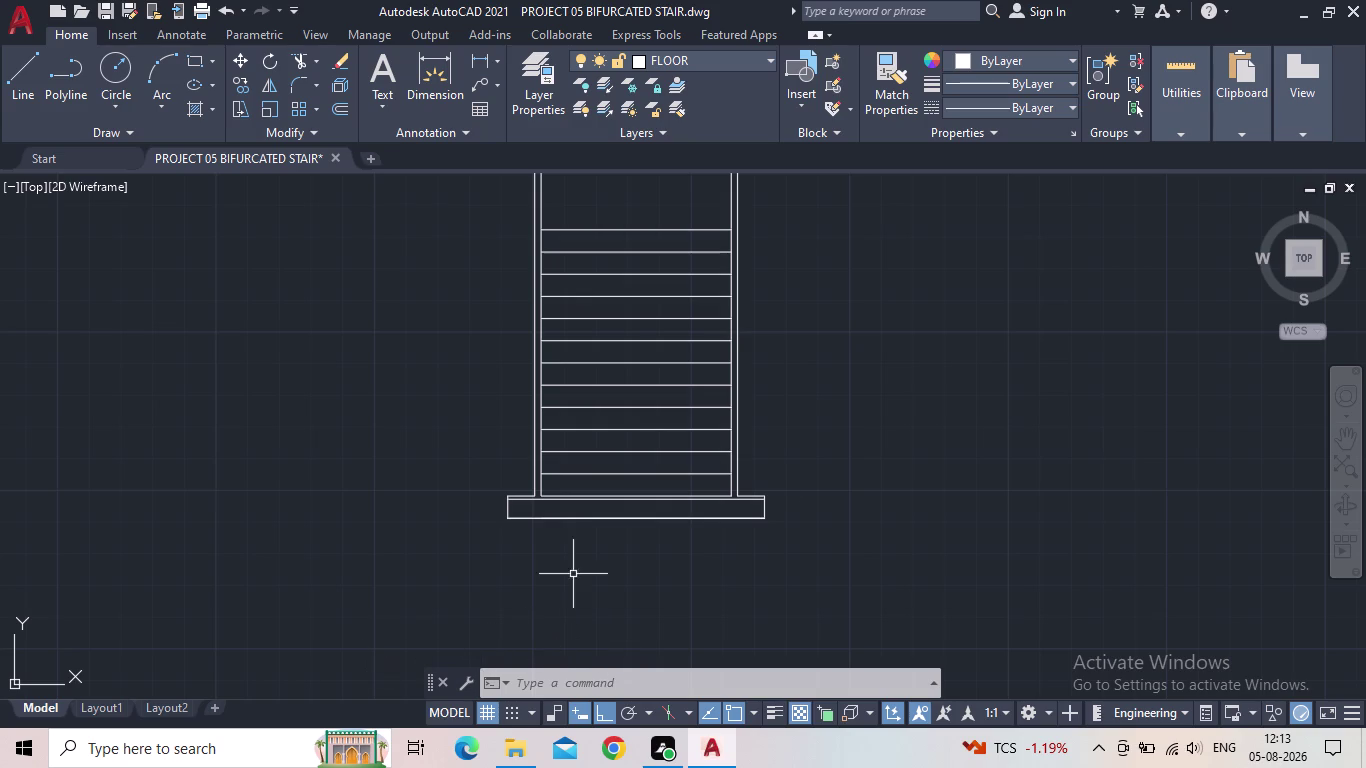
Offset the lowest tread line 1" downward to create its nosing line, then select it.
scroll(up, 3)
middle_drag(627, 485, 576, 496)
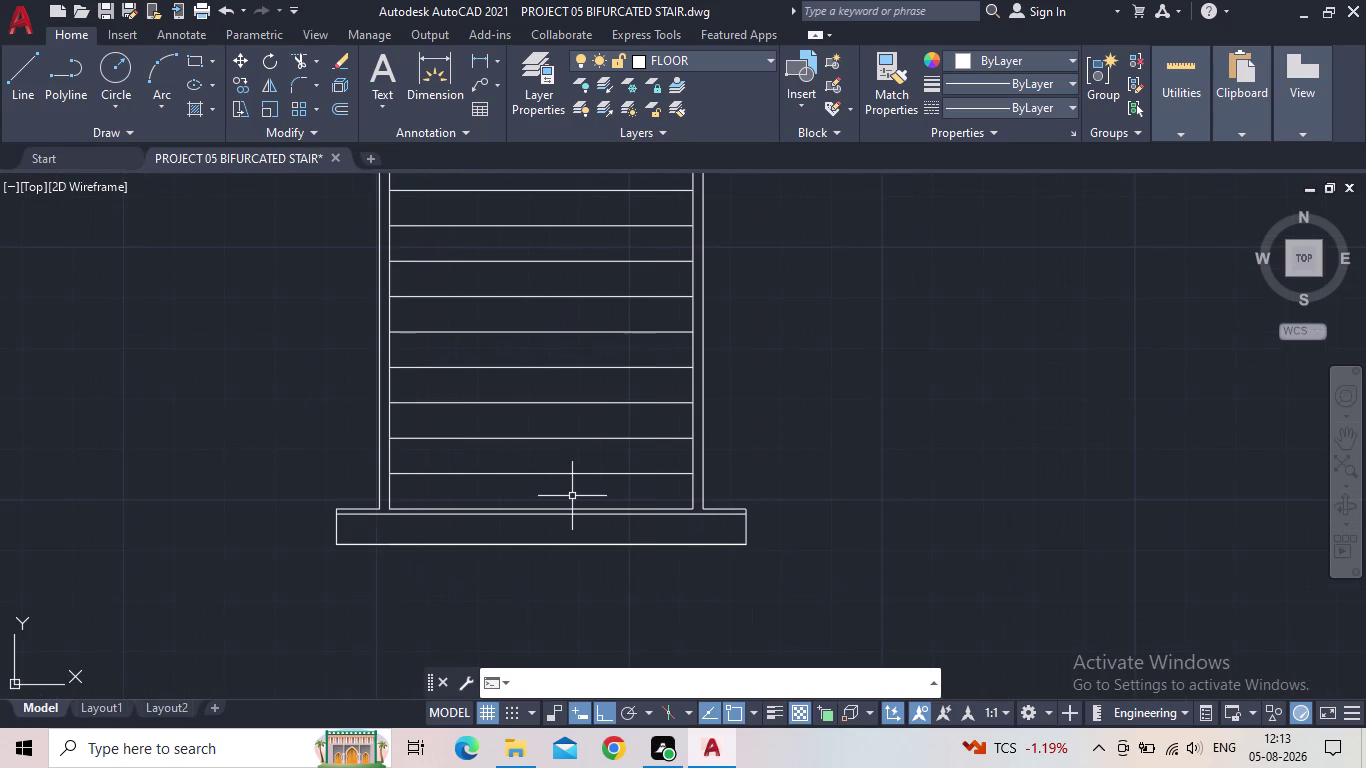
key(o)
key(Return)
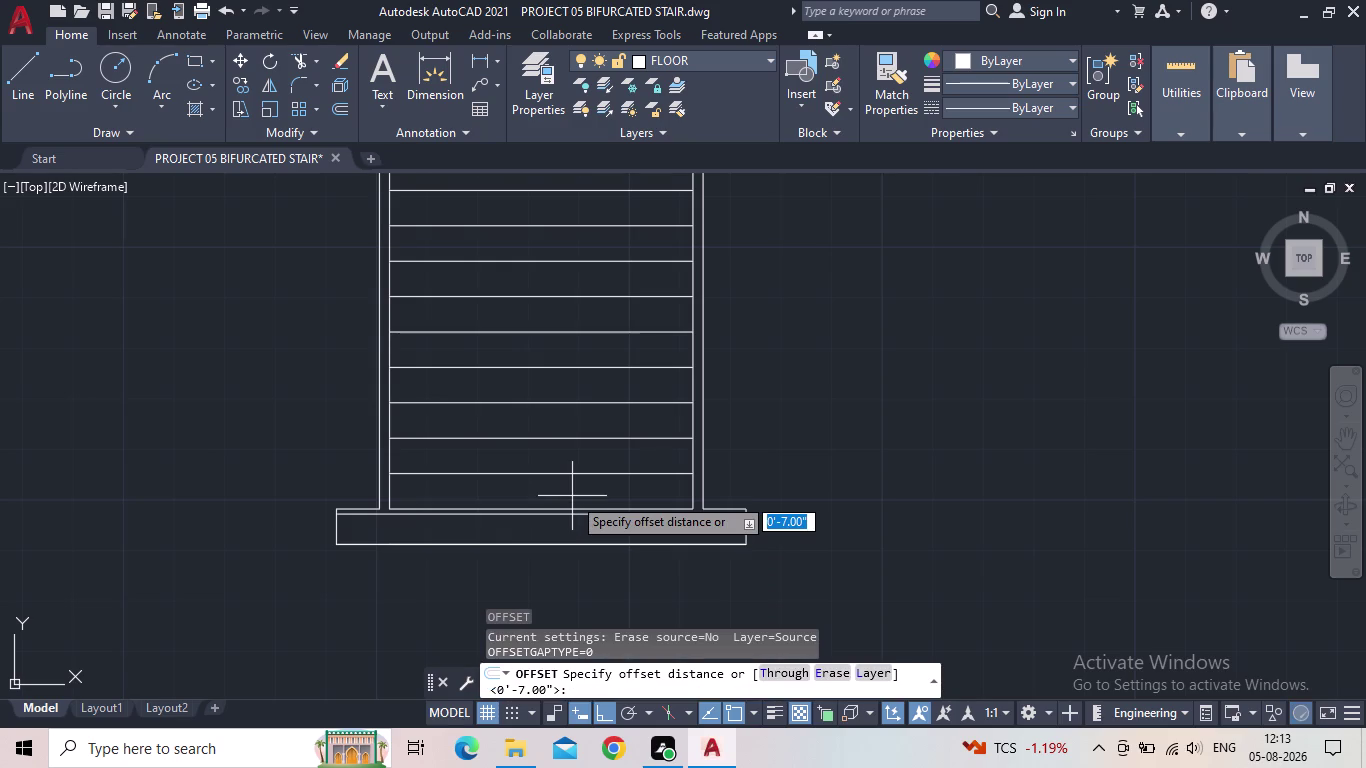
text(1")
key(Return)
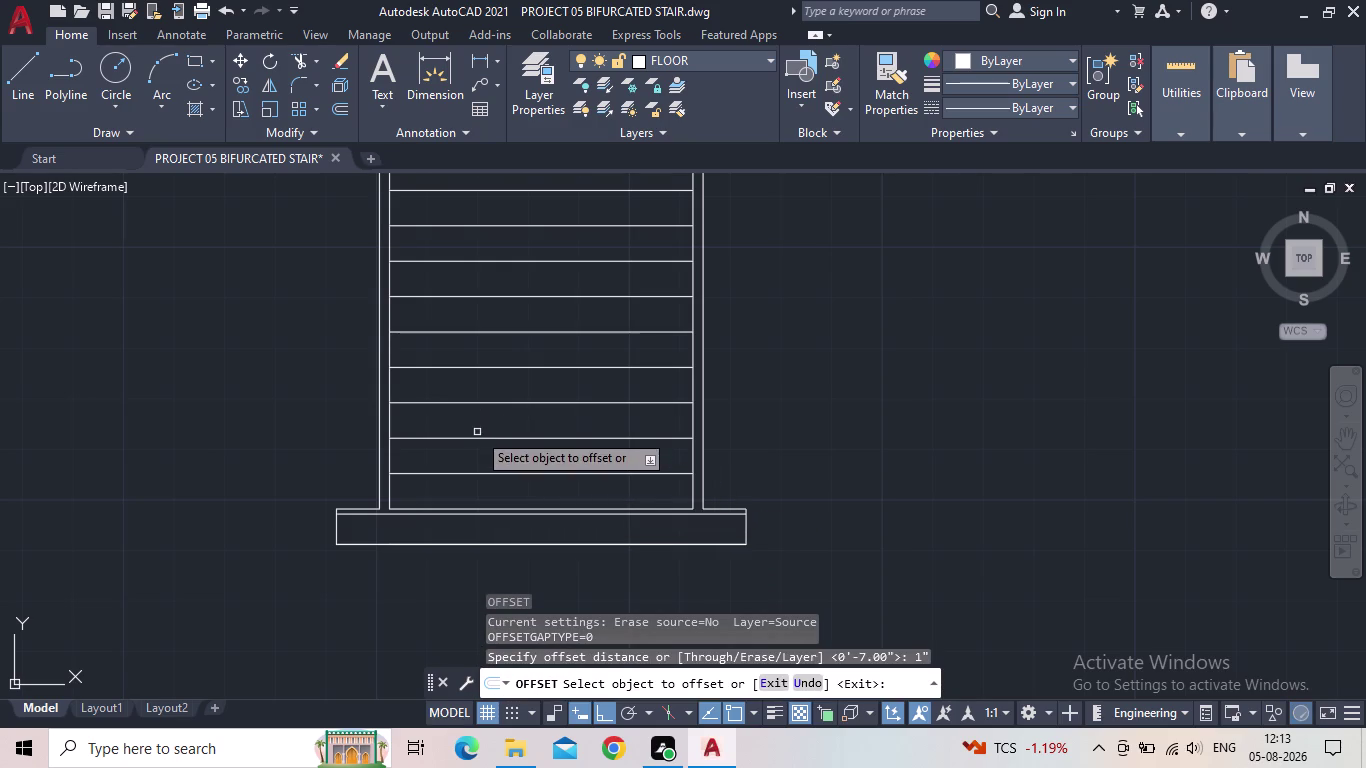
click(471, 473)
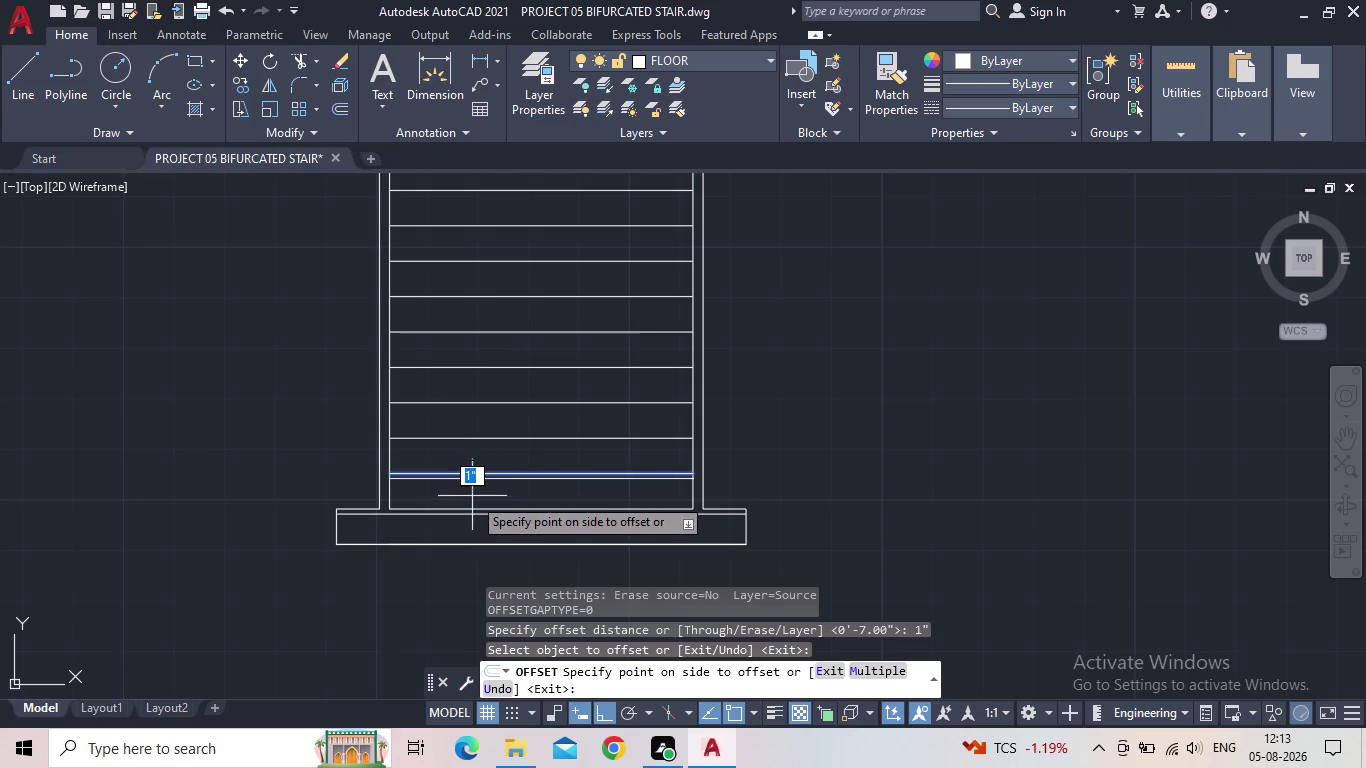
click(472, 496)
scroll(up, 3)
key(Escape)
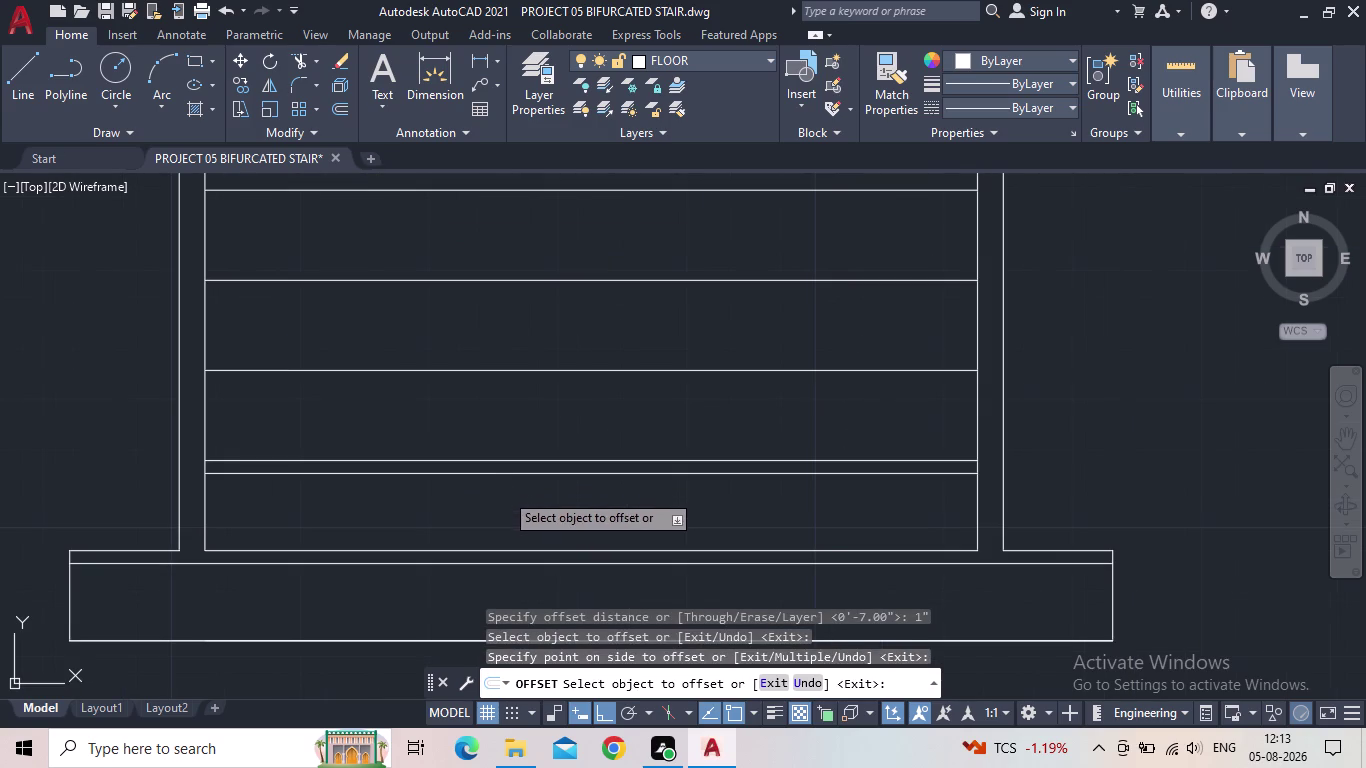
click(516, 474)
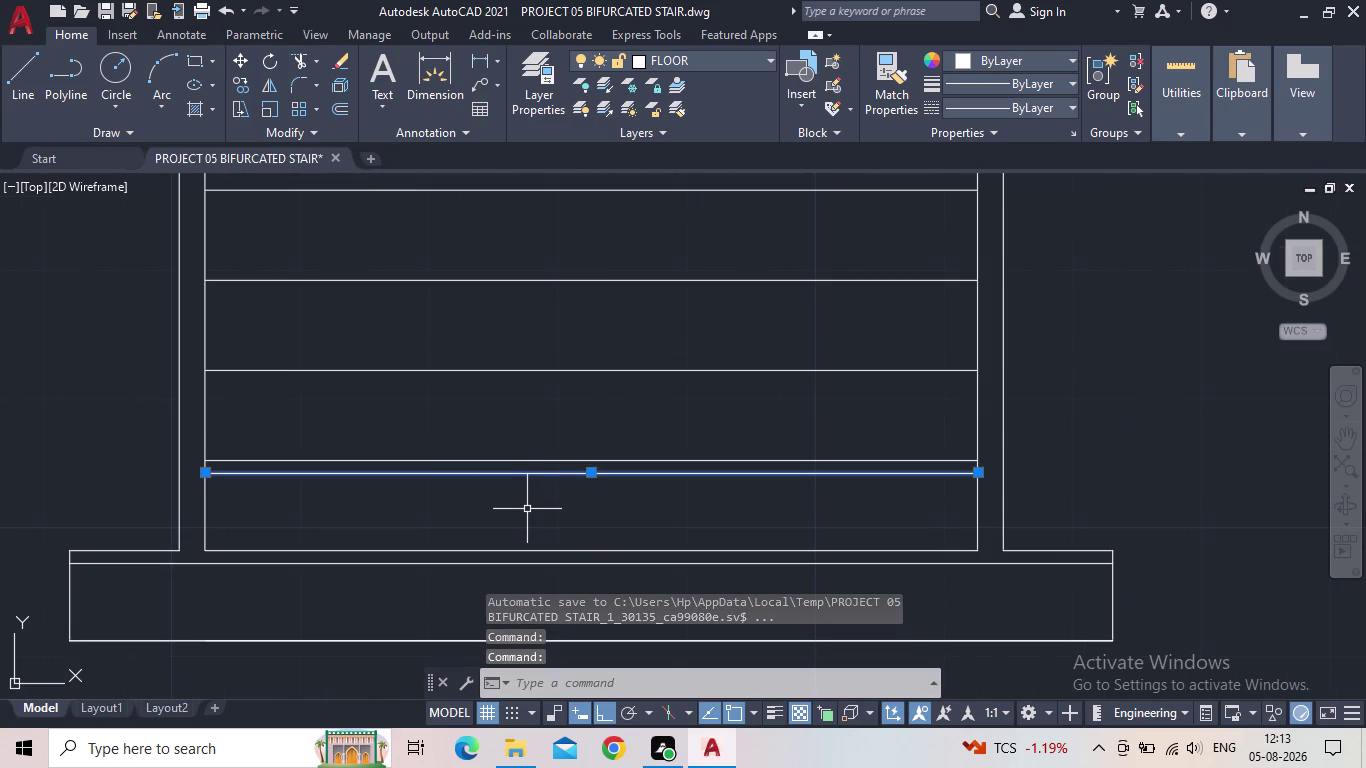
Try the ACAD_ISO02W100 dashed linetype on the nosing line, then cancel the scale edit.
text(pr)
key(Return)
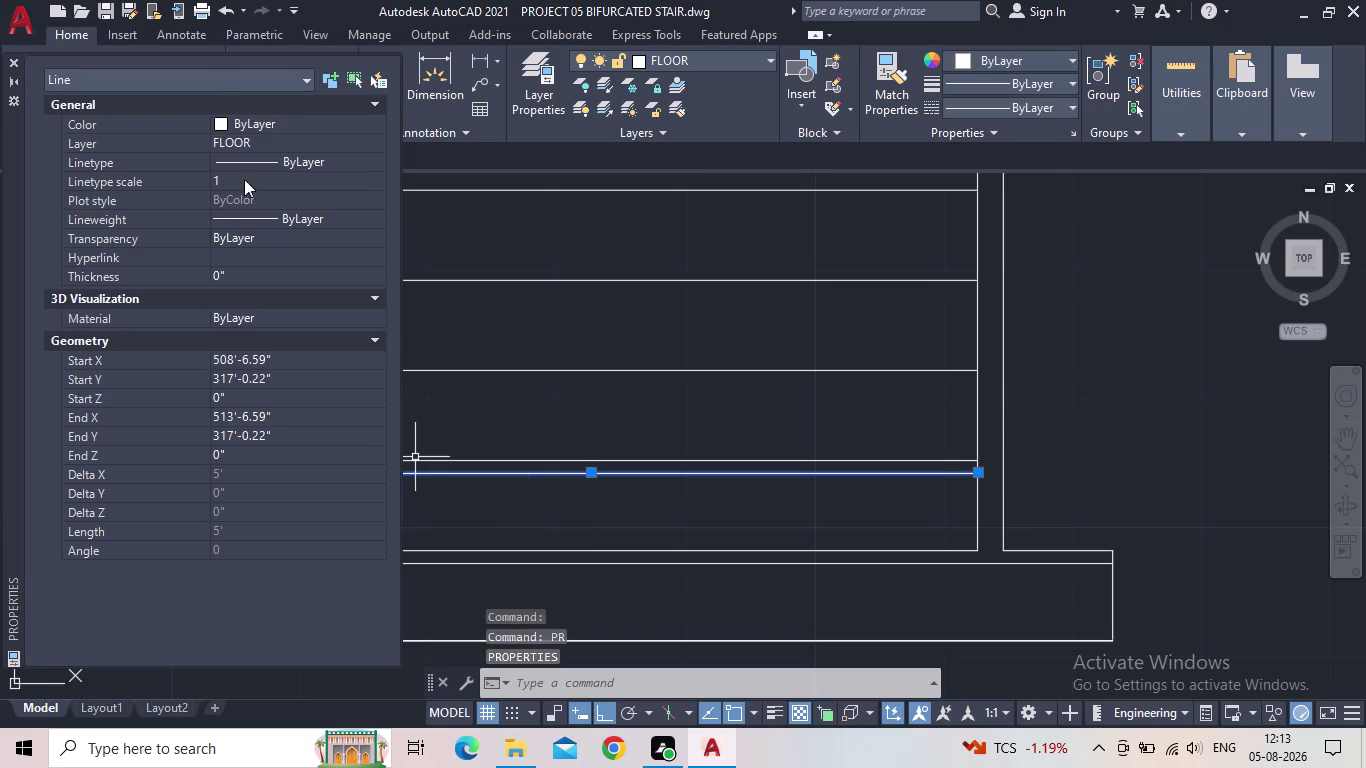
click(300, 159)
click(307, 157)
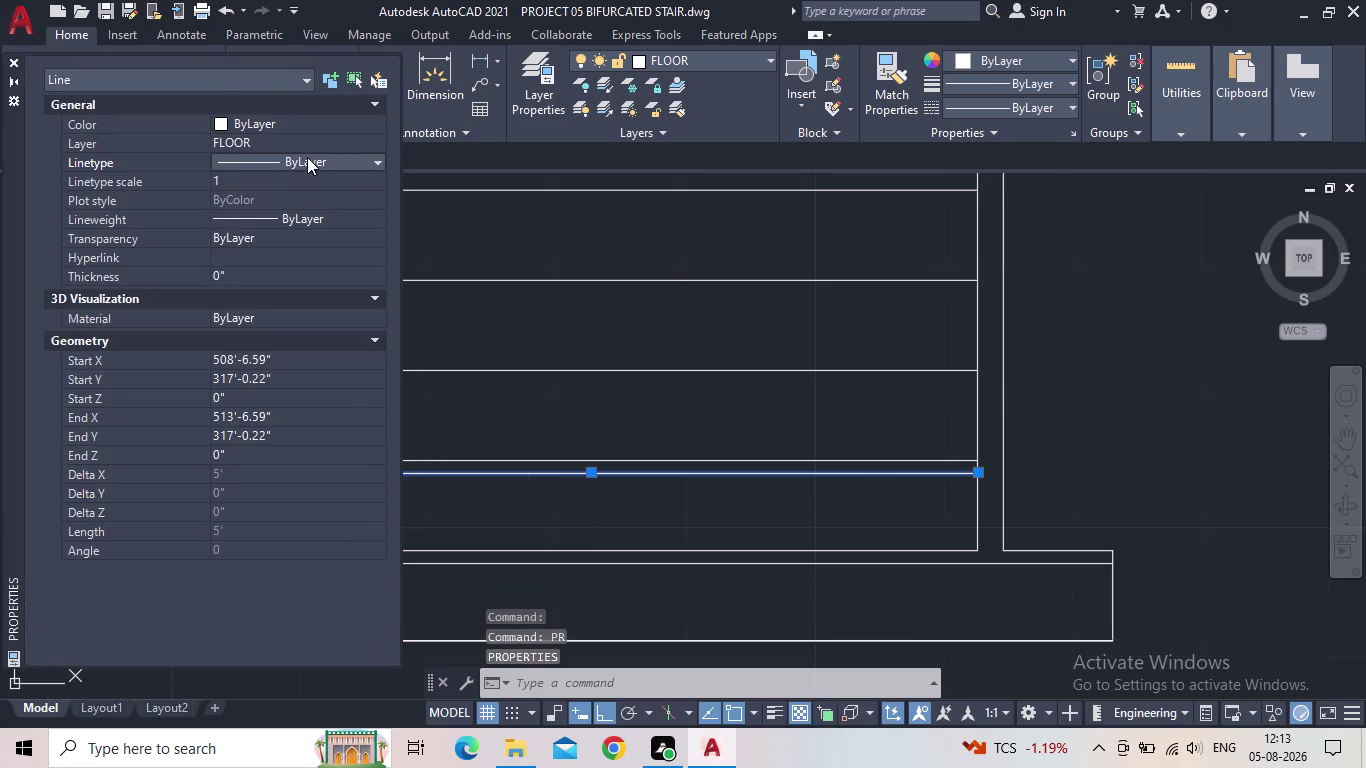
click(308, 219)
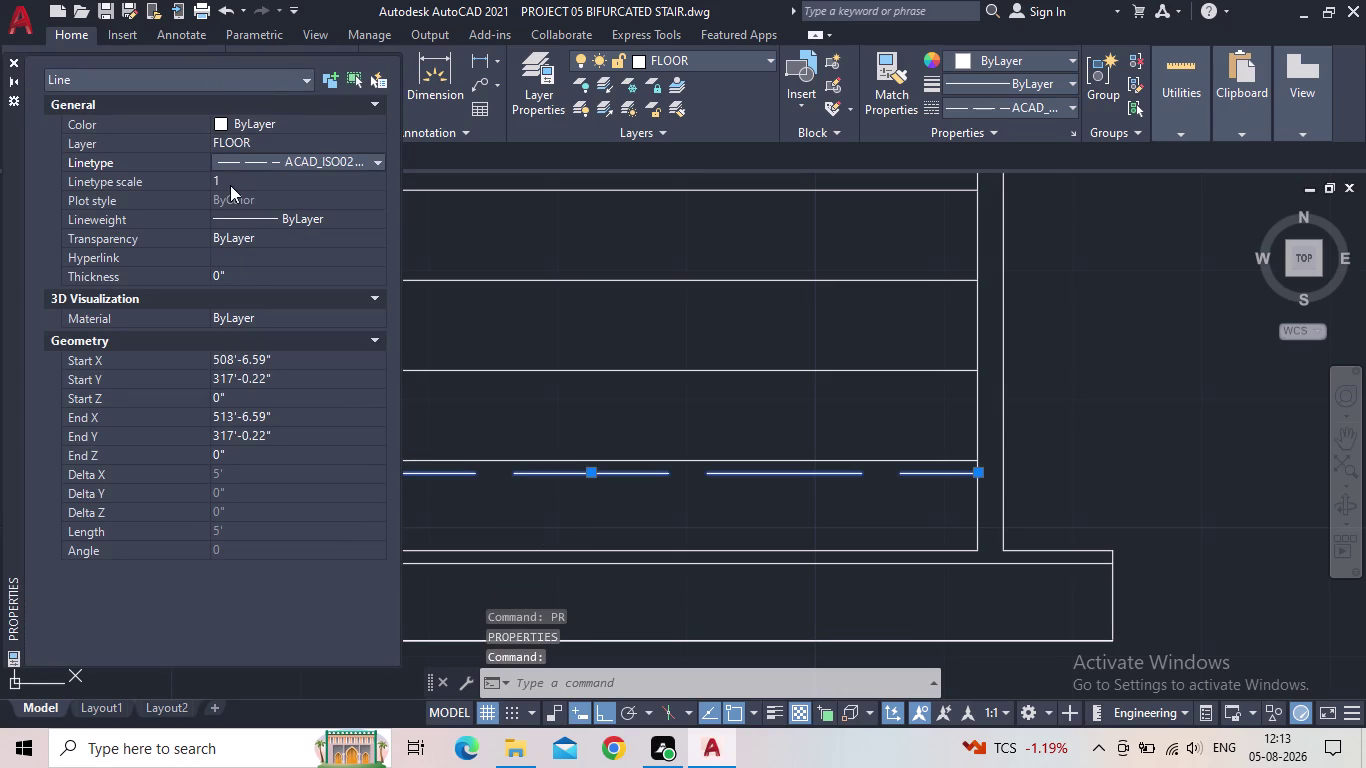
click(230, 185)
text(0.)
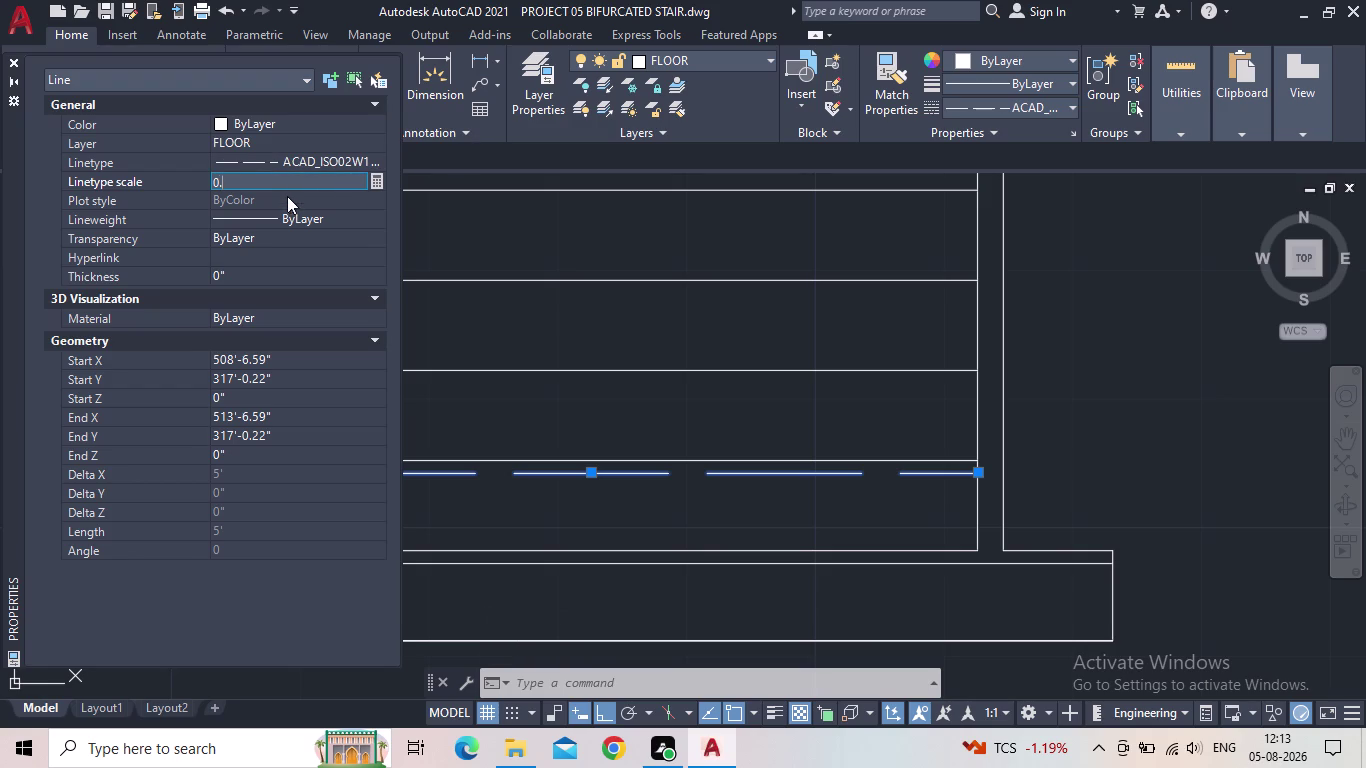
key(BackSpace)
key(BackSpace)
key(Escape)
key(Escape)
key(Escape)
click(11, 63)
key(Escape)
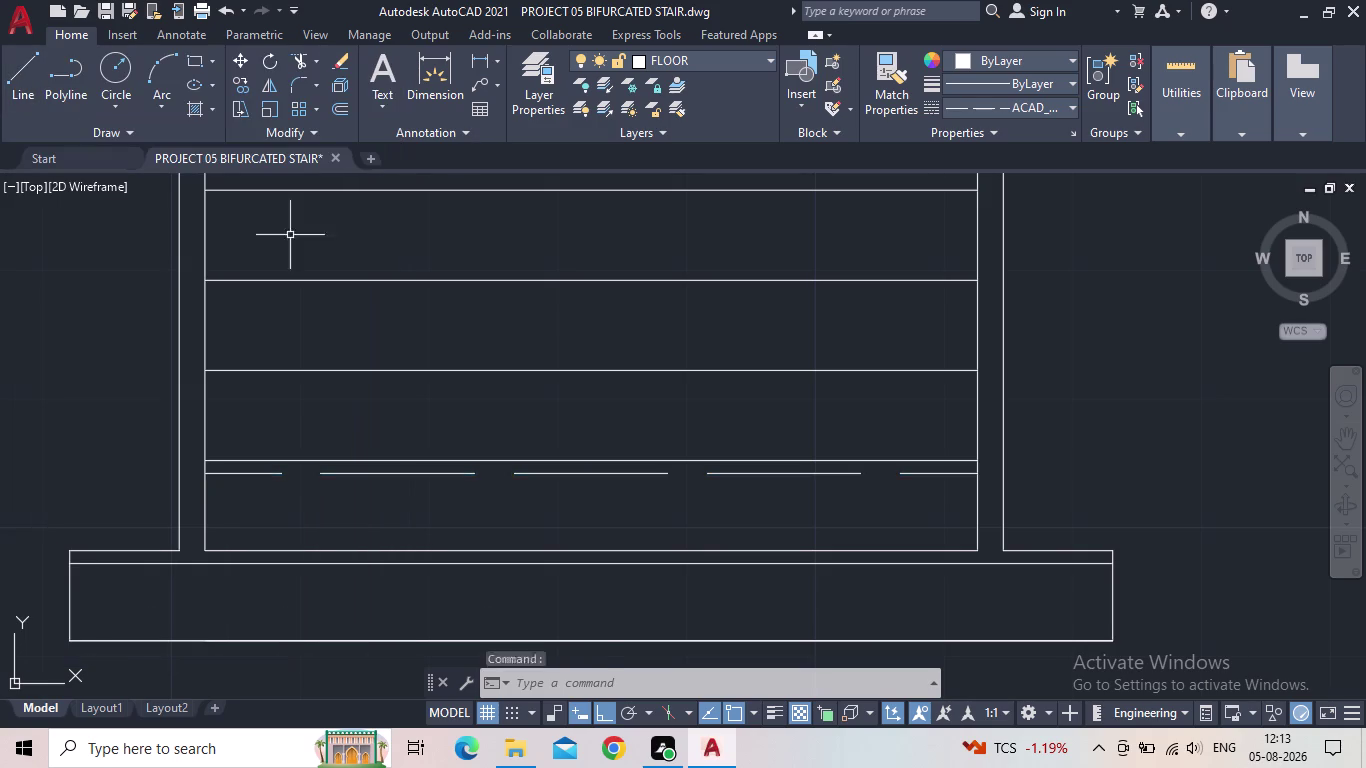
scroll(down, 3)
Change the nosing line's linetype to ByBlock so it draws solid, then verify it.
click(575, 444)
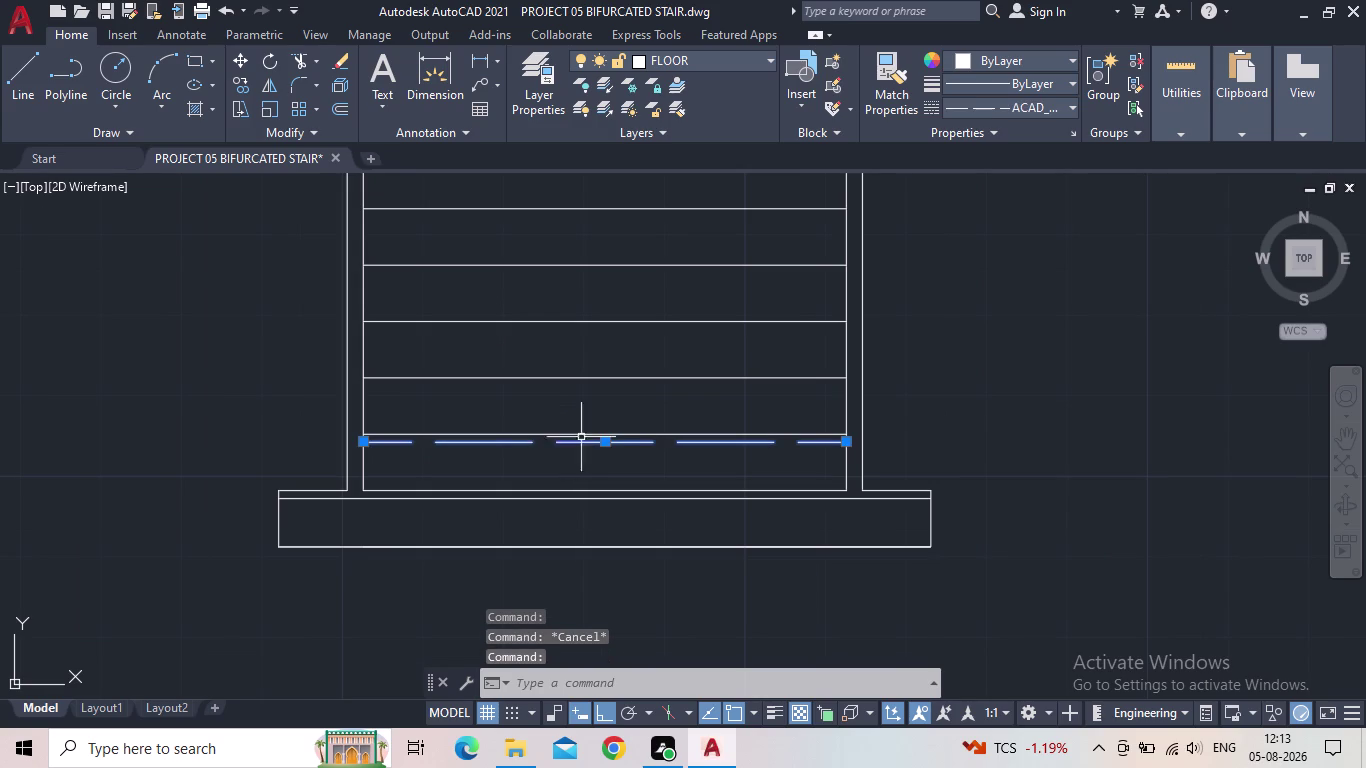
key(p)
key(r)
key(Return)
click(272, 164)
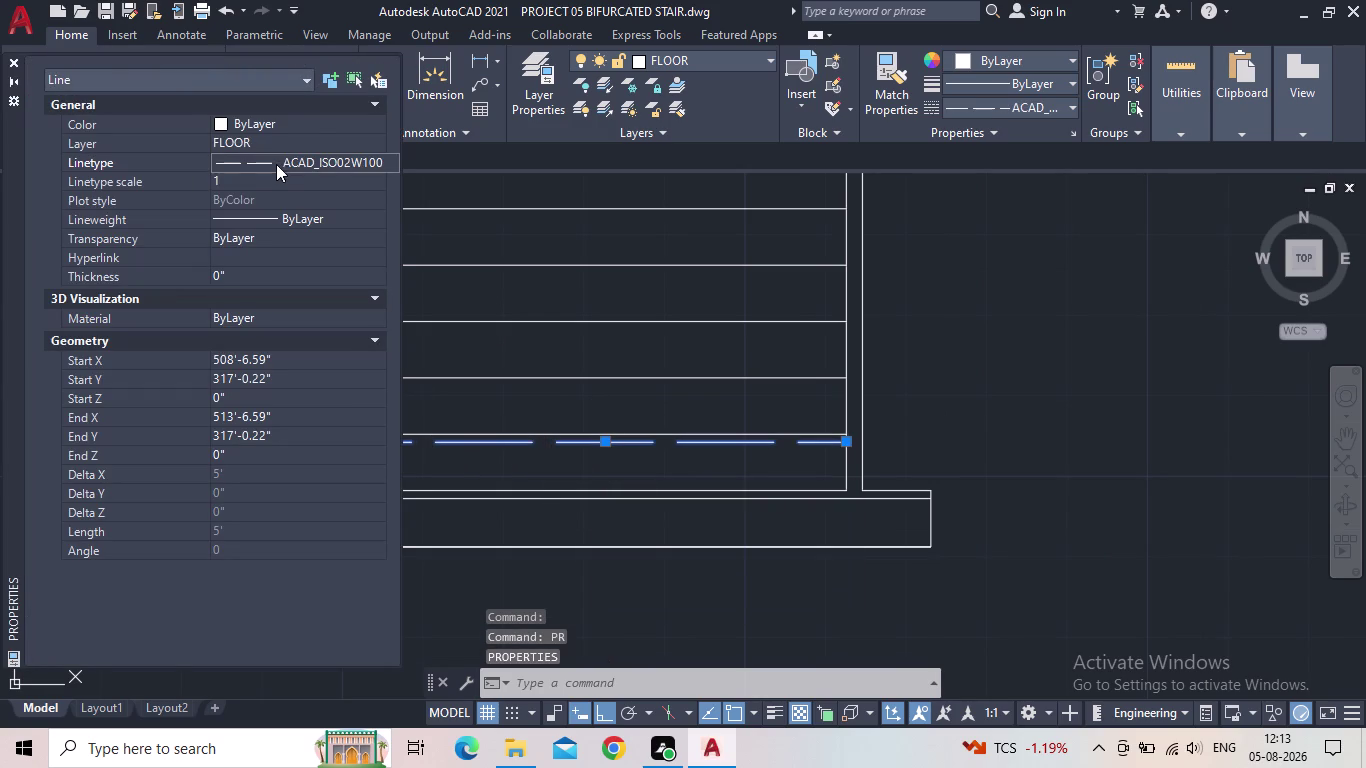
click(278, 163)
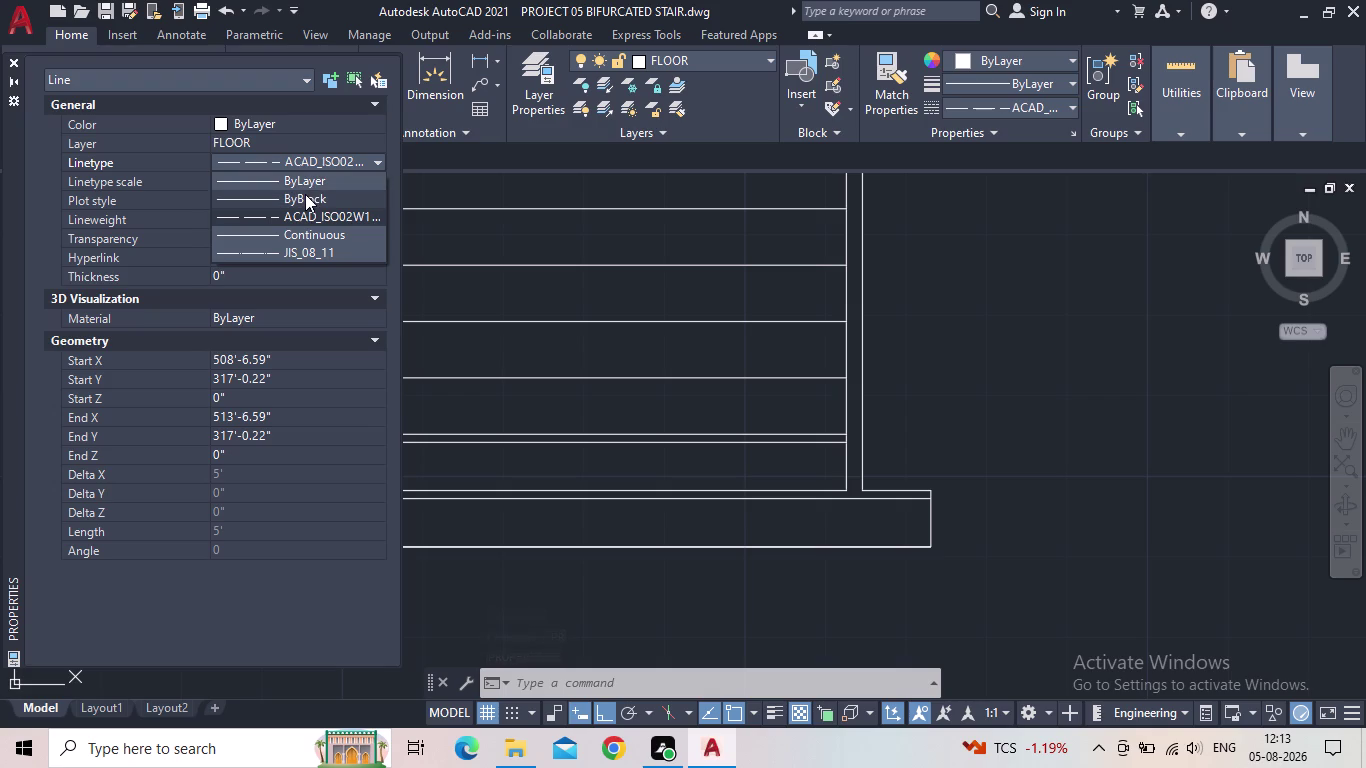
click(305, 194)
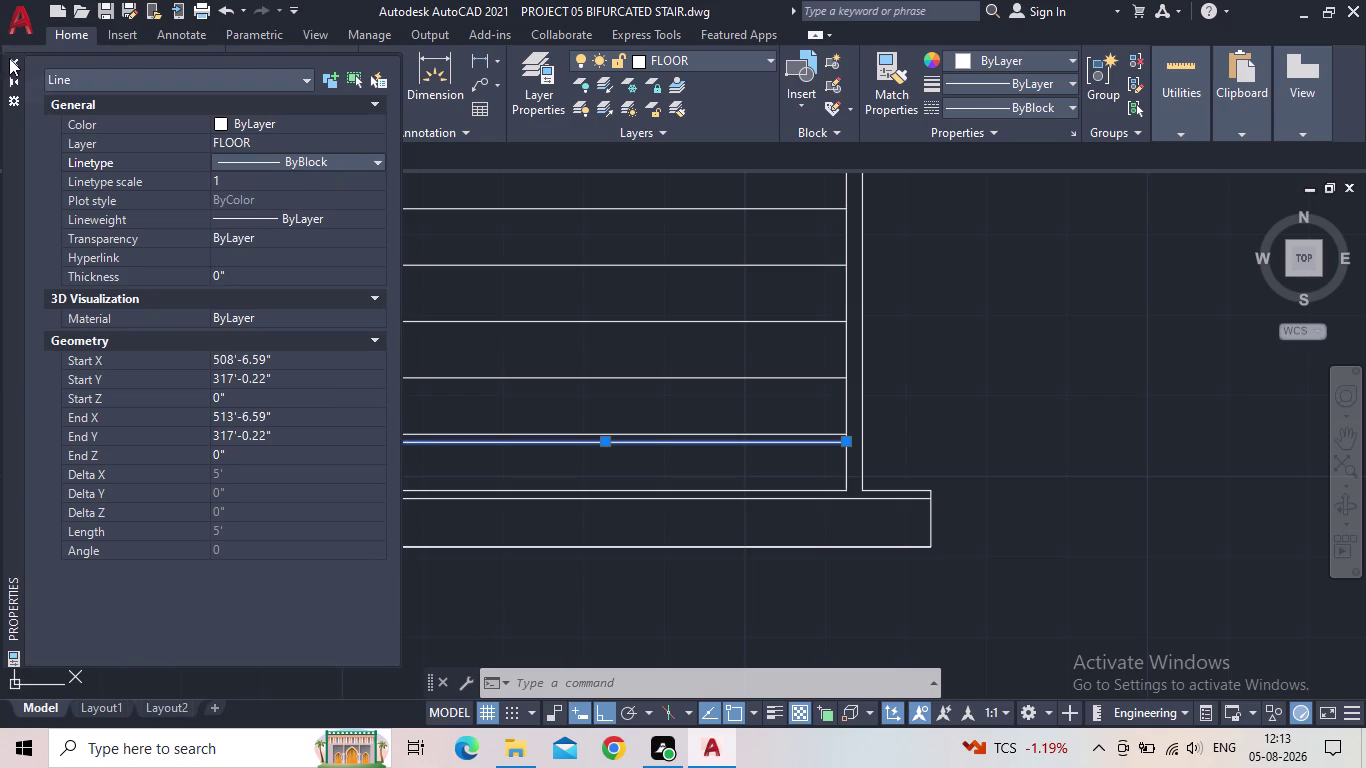
click(10, 60)
key(Escape)
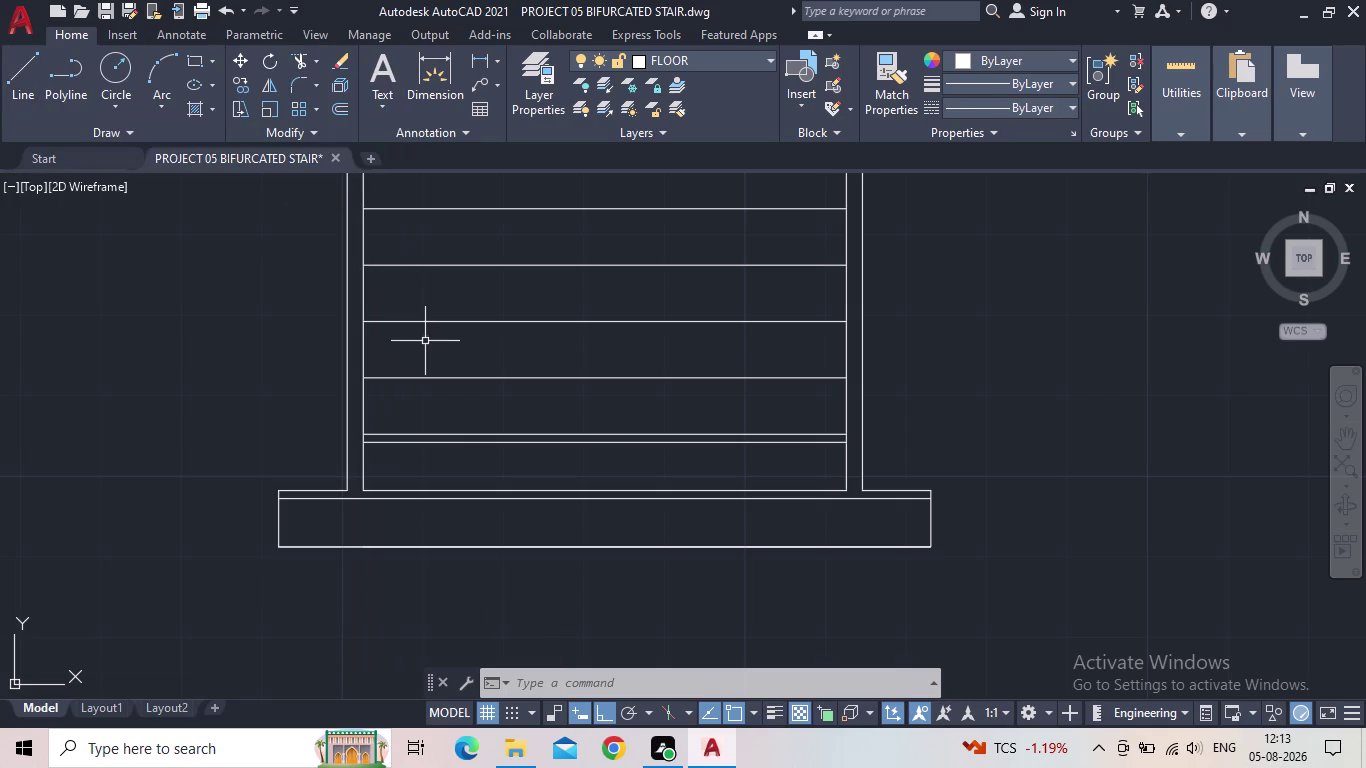
click(480, 443)
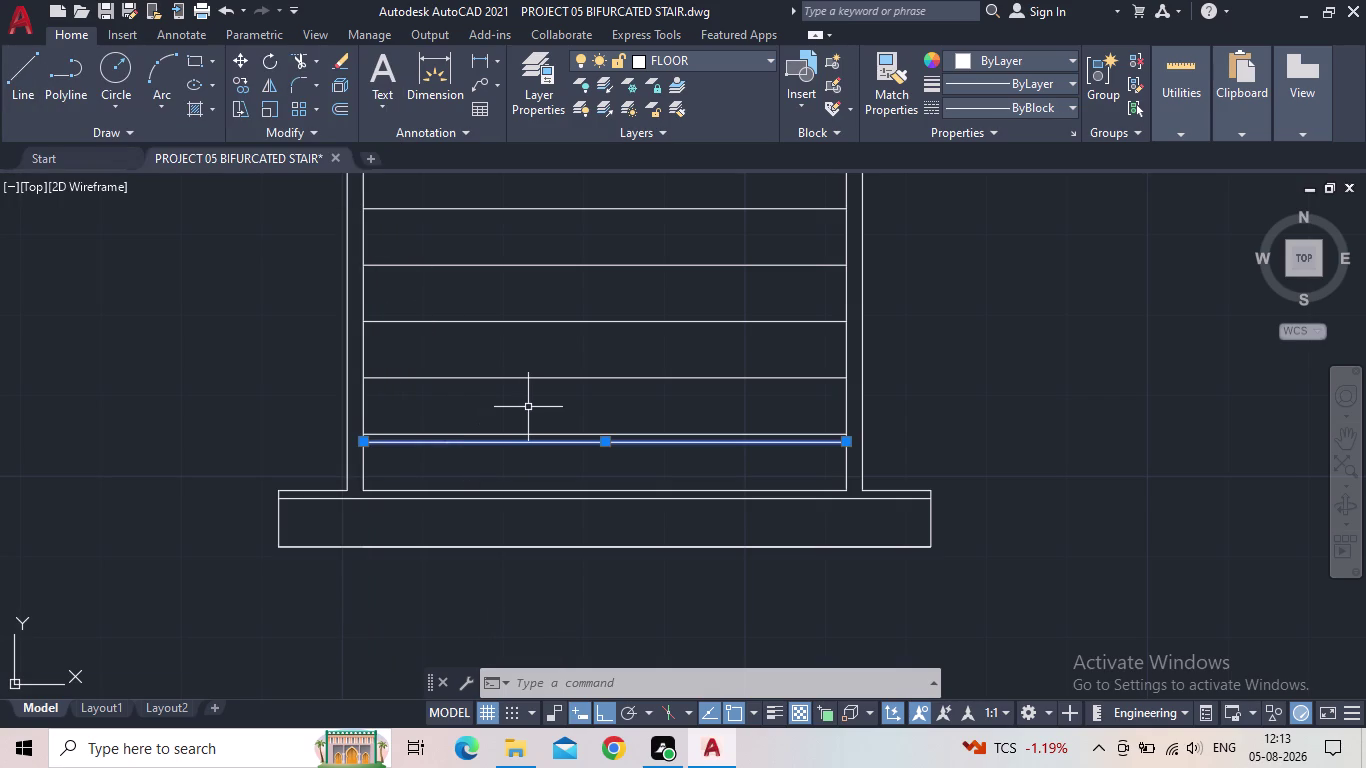
key(Escape)
scroll(down, 3)
middle_drag(541, 409, 521, 414)
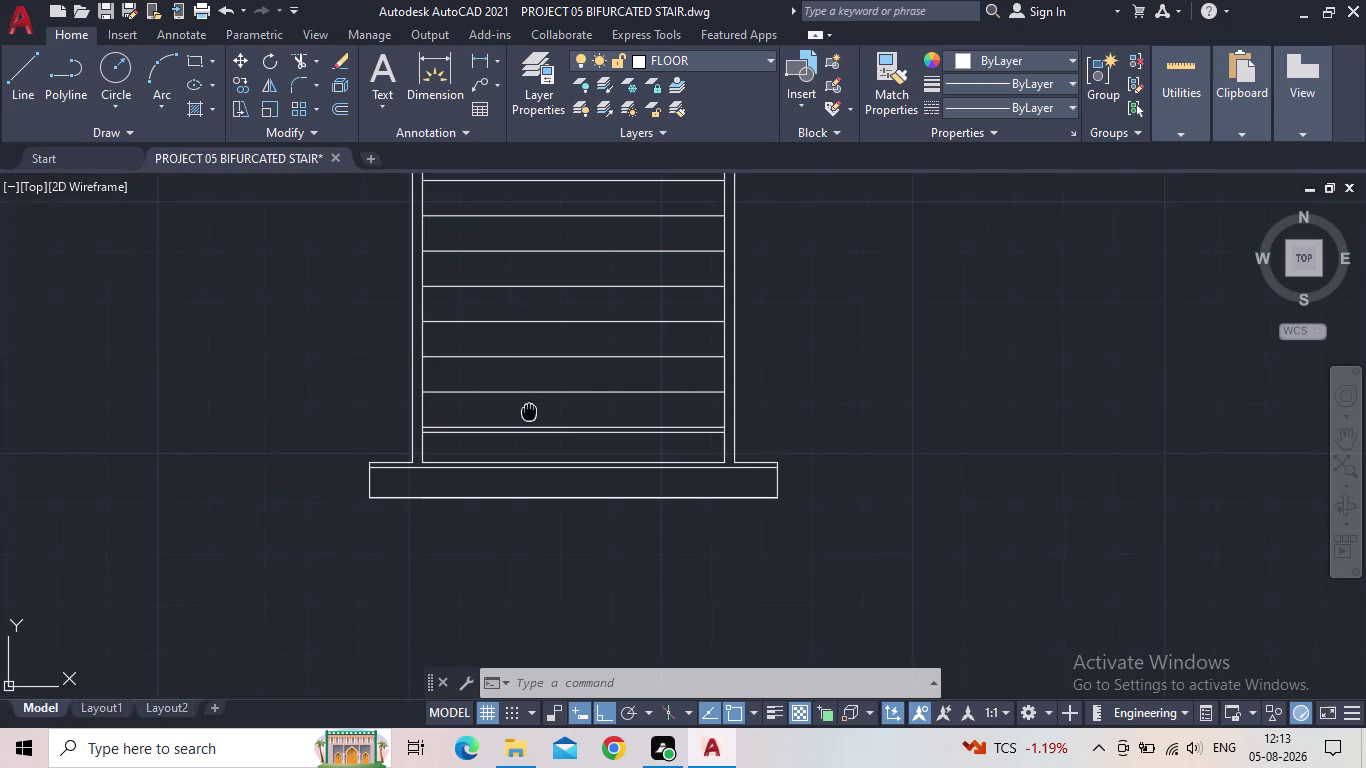
middle_drag(521, 414, 495, 416)
scroll(up, 3)
Offset the first six tread lines 1" each to add their nosing lines.
key(o)
key(Return)
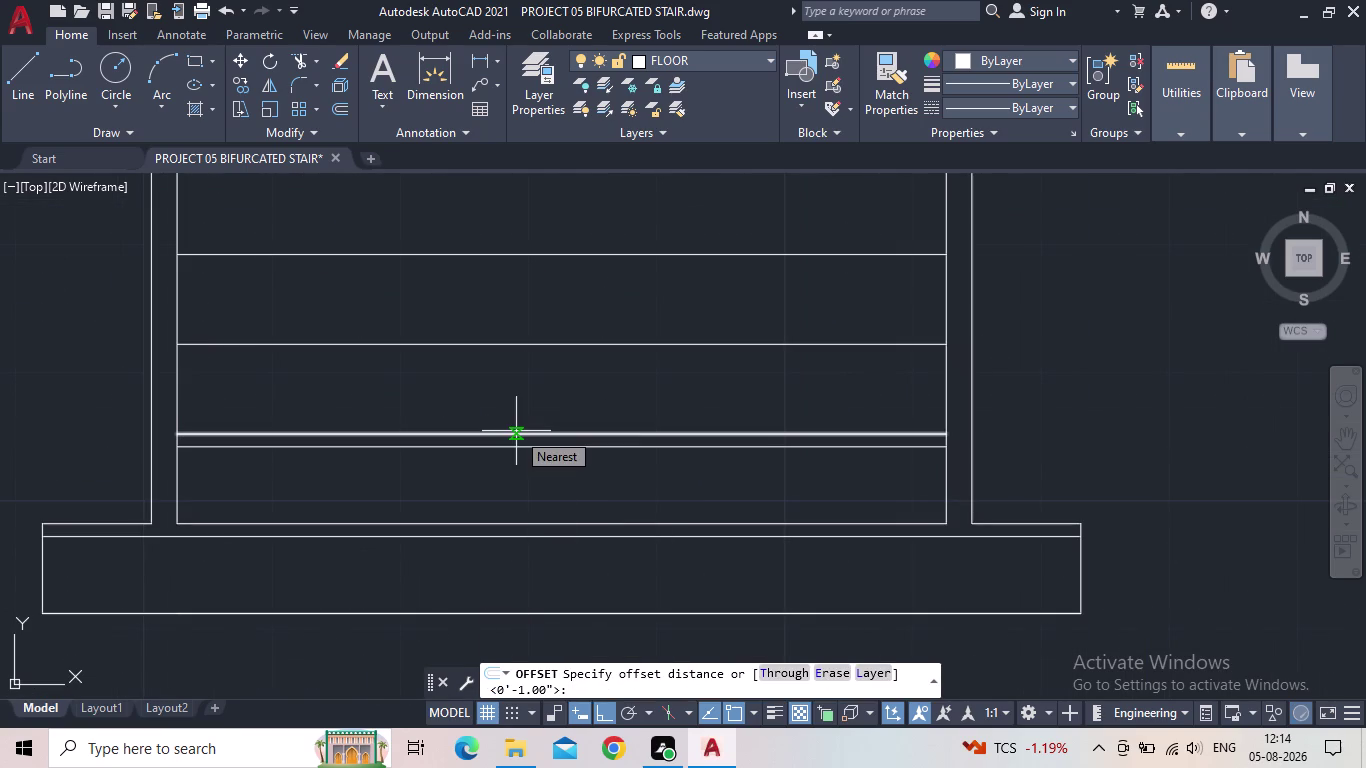
key(Escape)
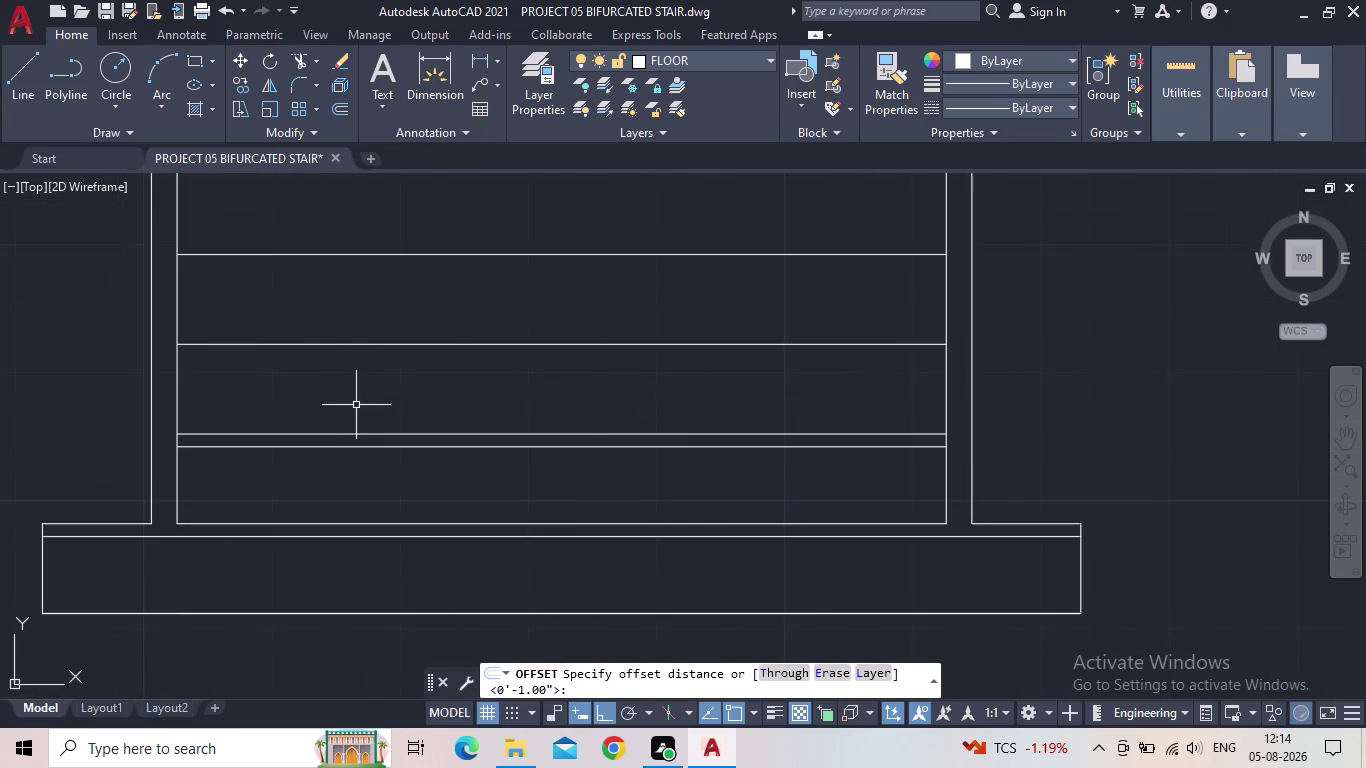
key(o)
key(Return)
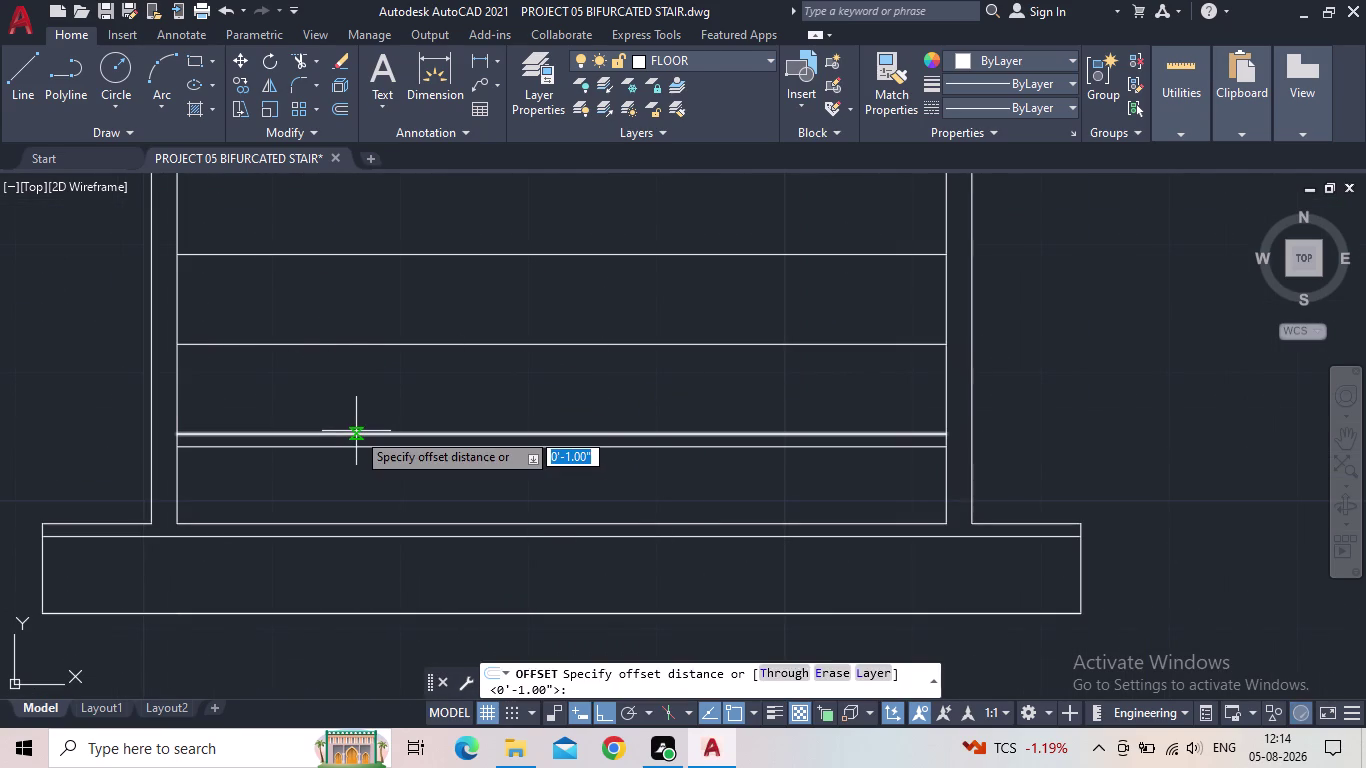
text(1")
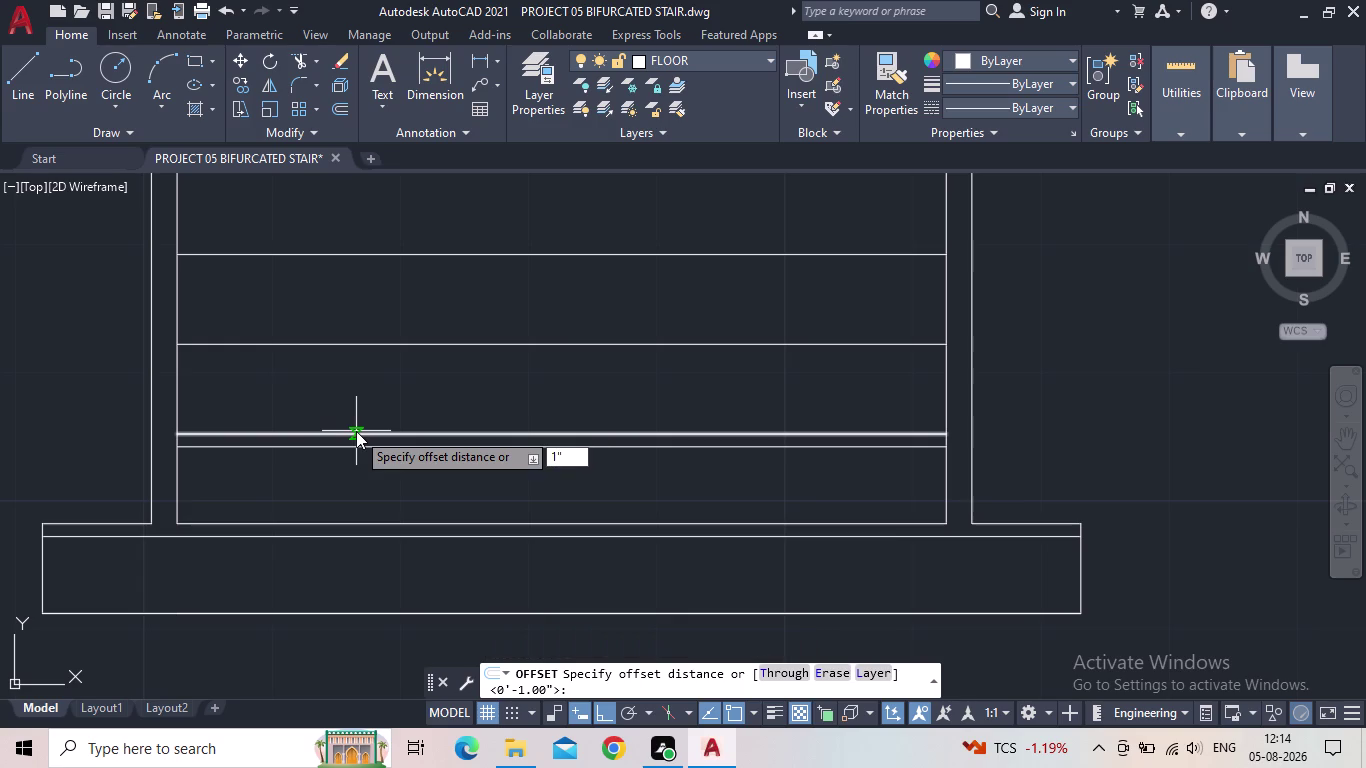
key(Return)
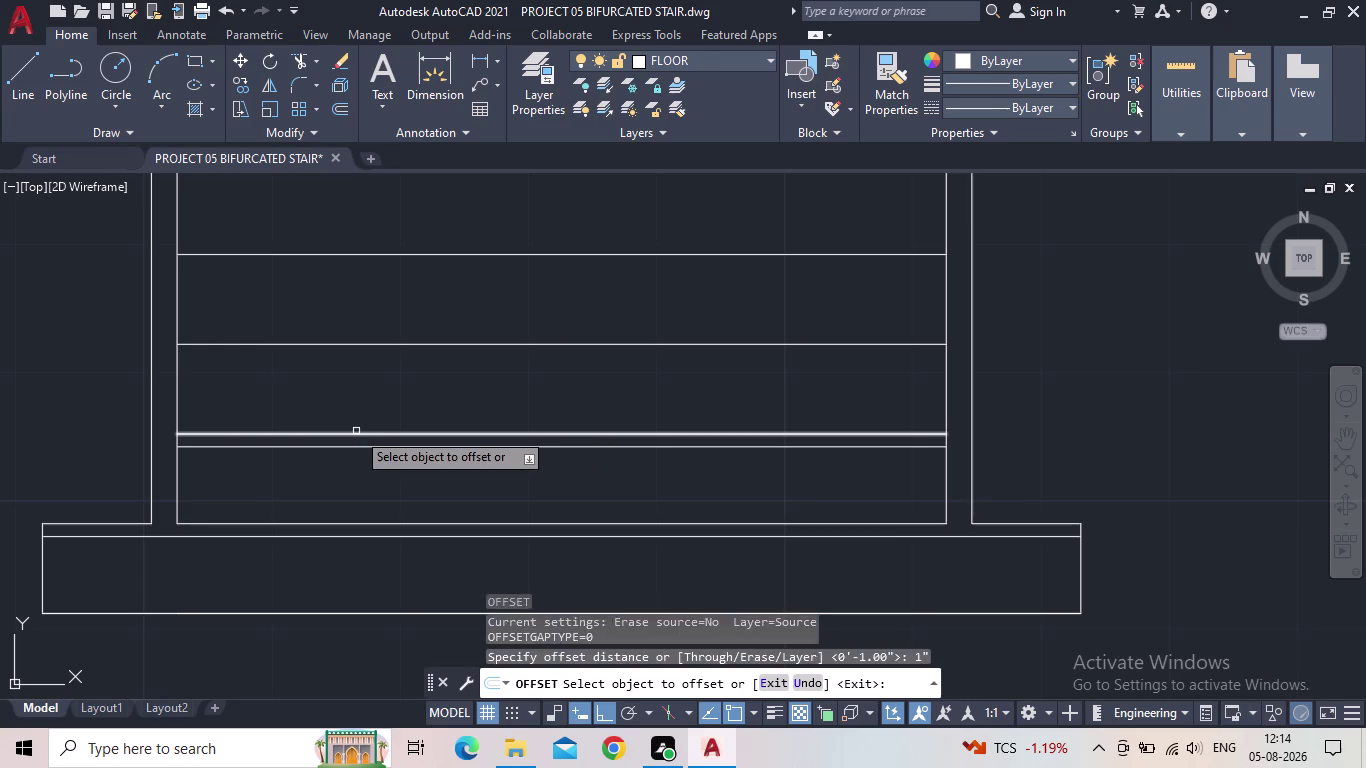
click(413, 343)
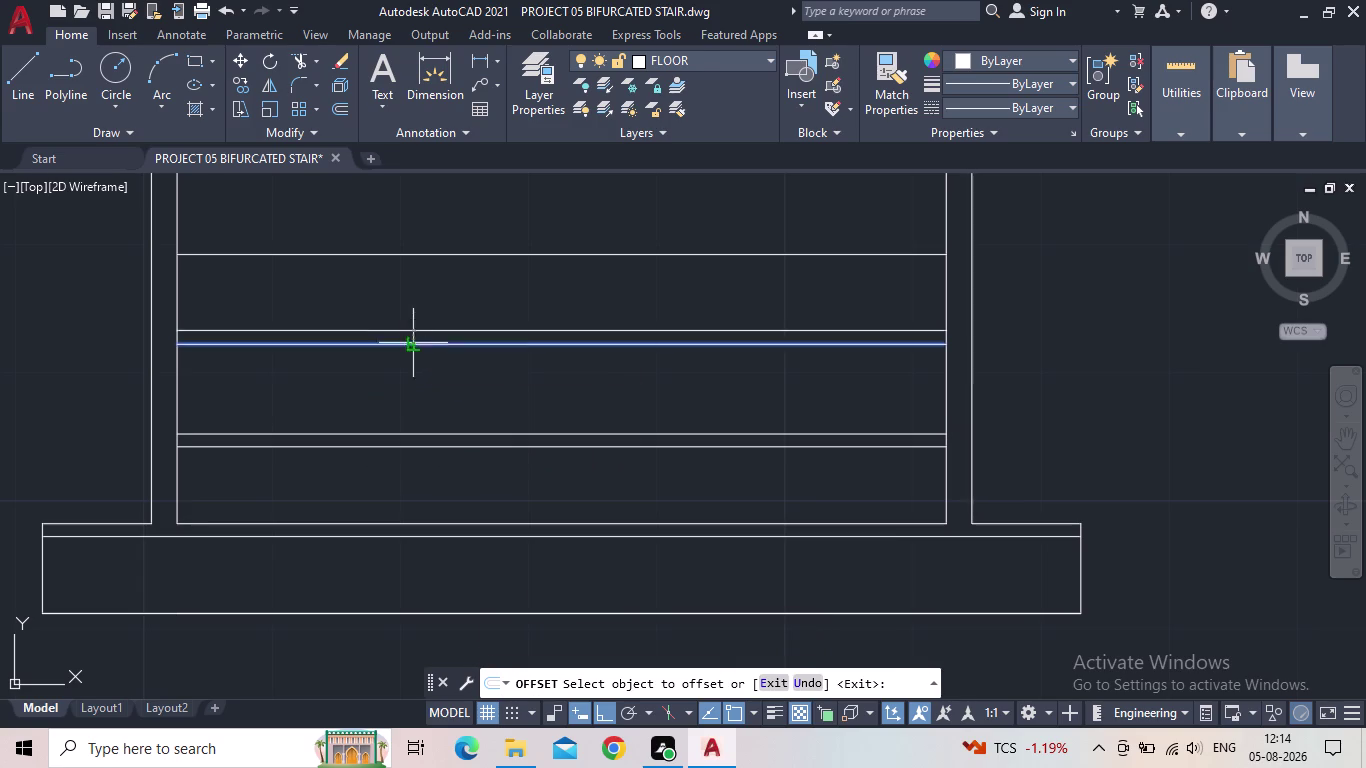
click(402, 382)
click(499, 255)
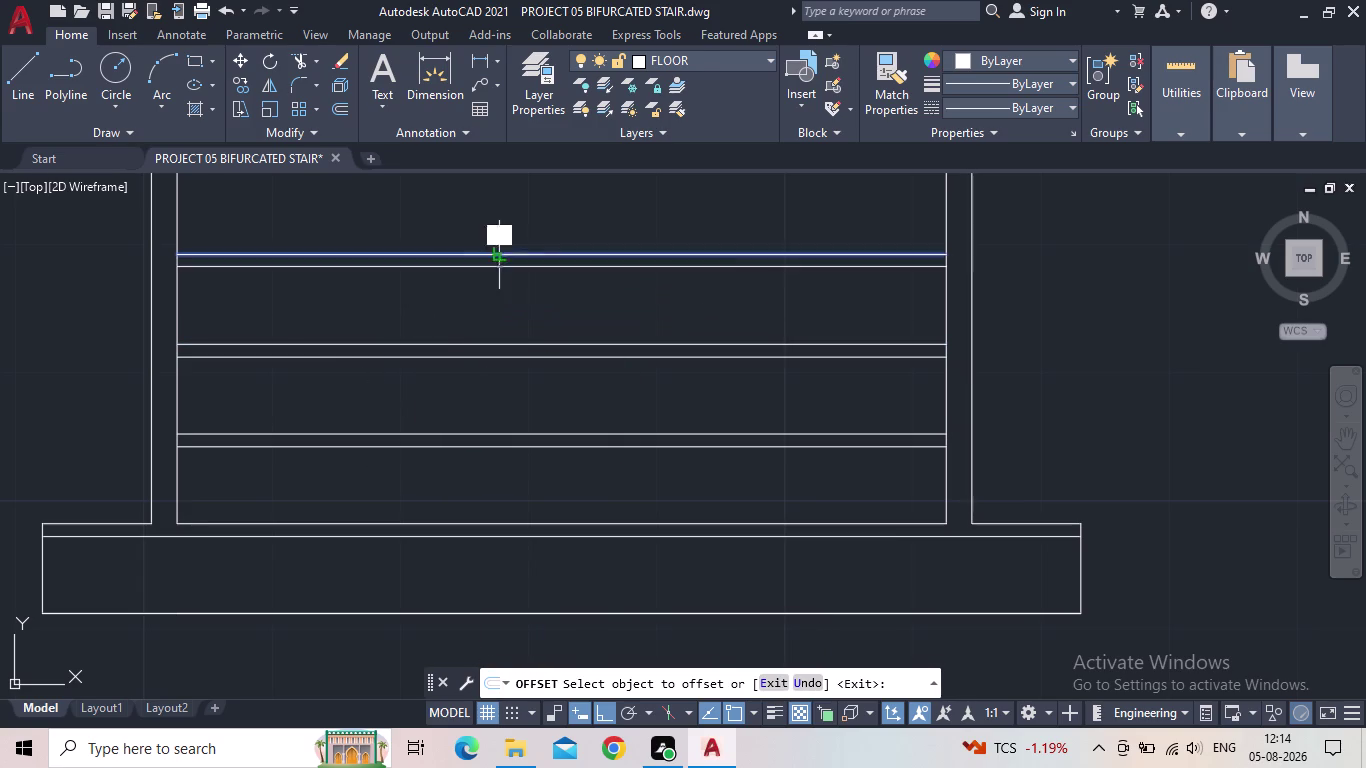
click(493, 271)
middle_drag(468, 305, 474, 496)
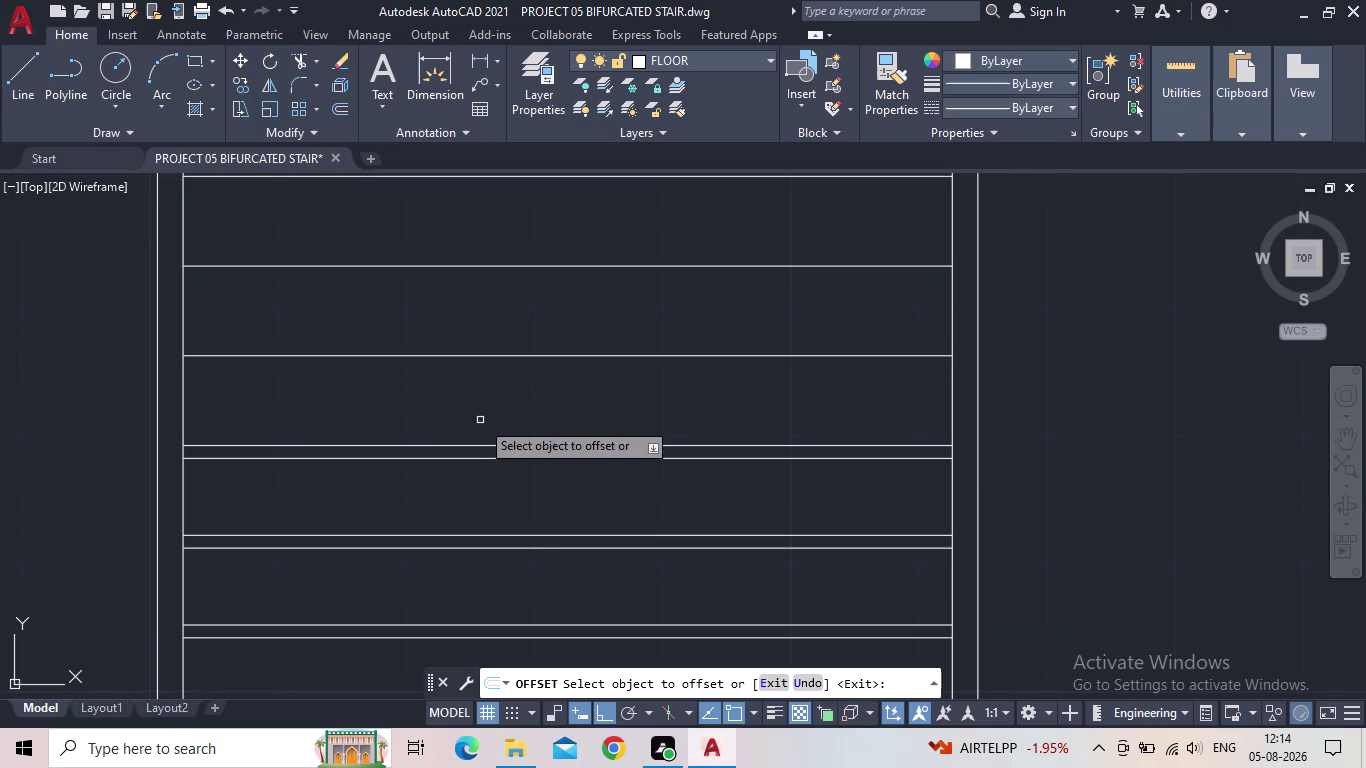
click(505, 355)
click(502, 386)
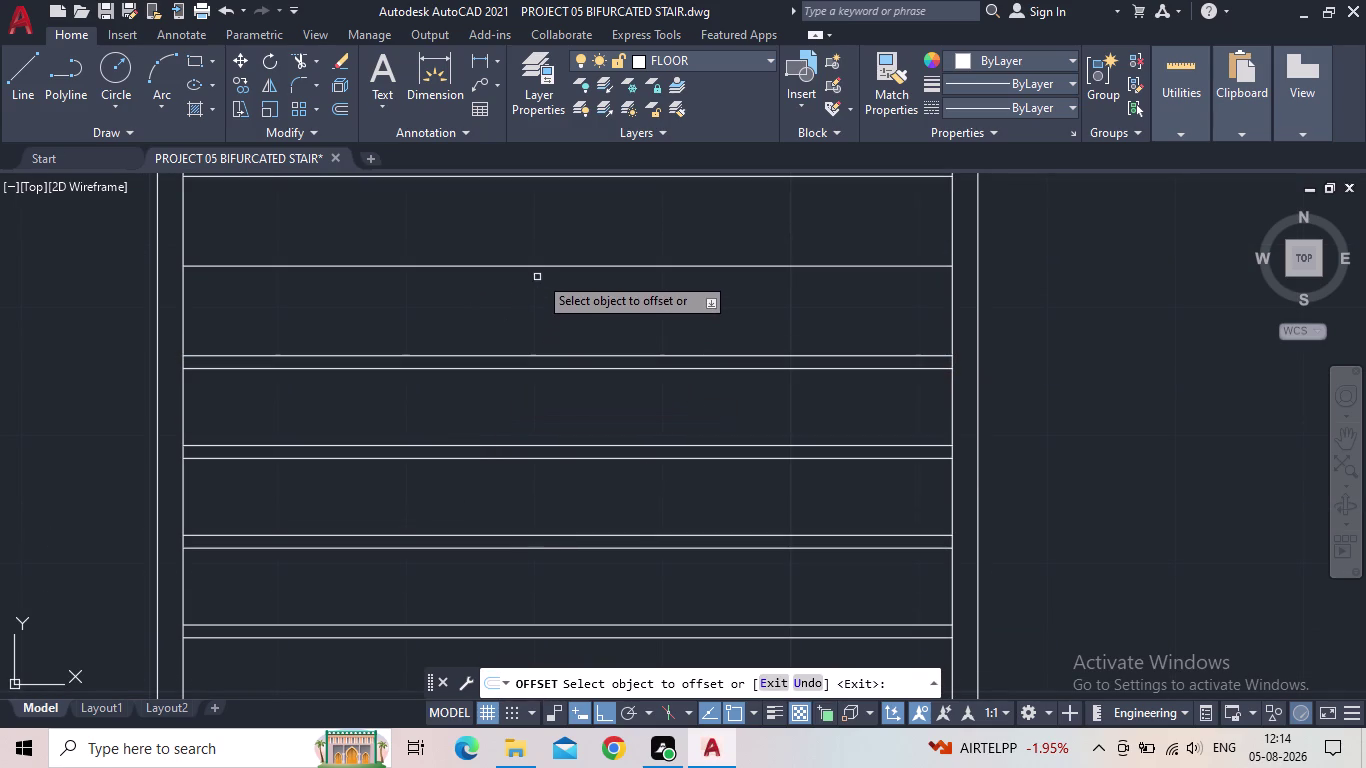
click(540, 267)
click(537, 286)
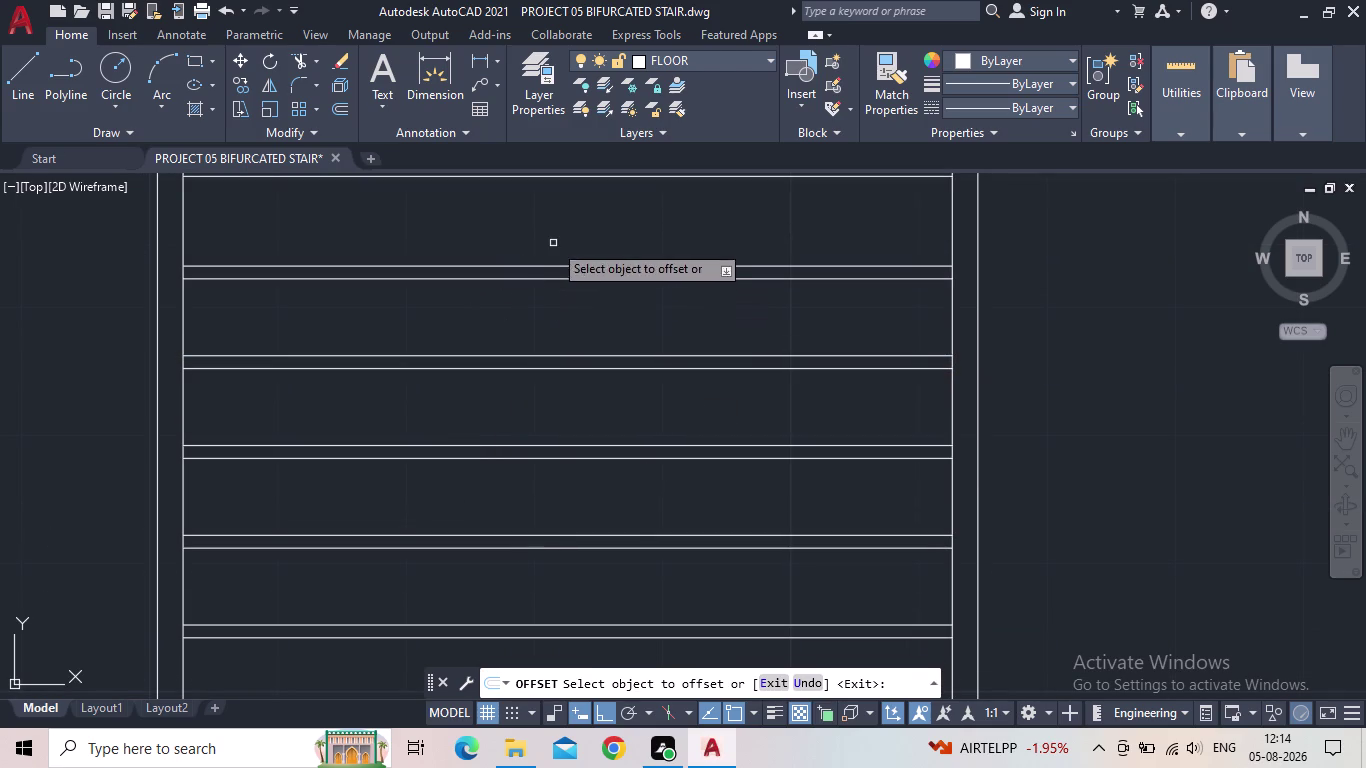
middle_drag(553, 237, 543, 378)
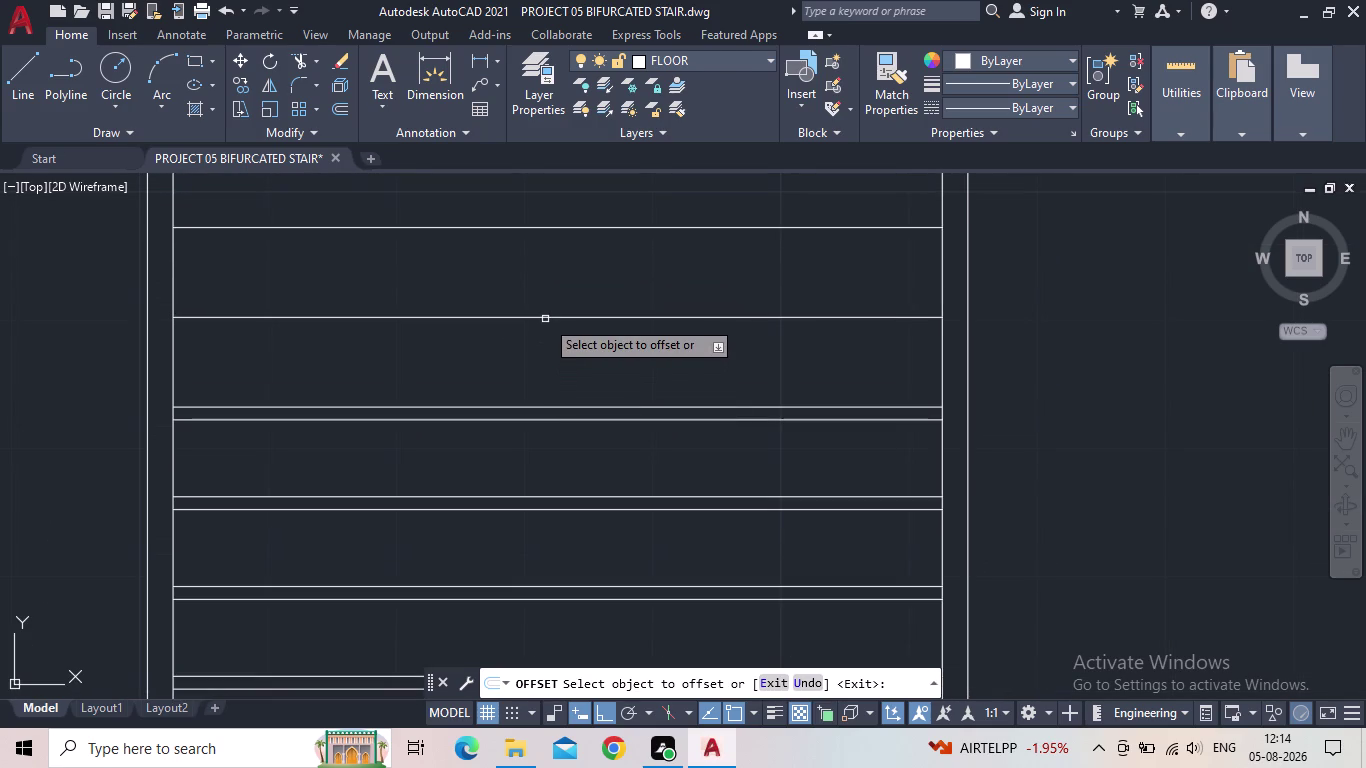
click(546, 317)
click(541, 334)
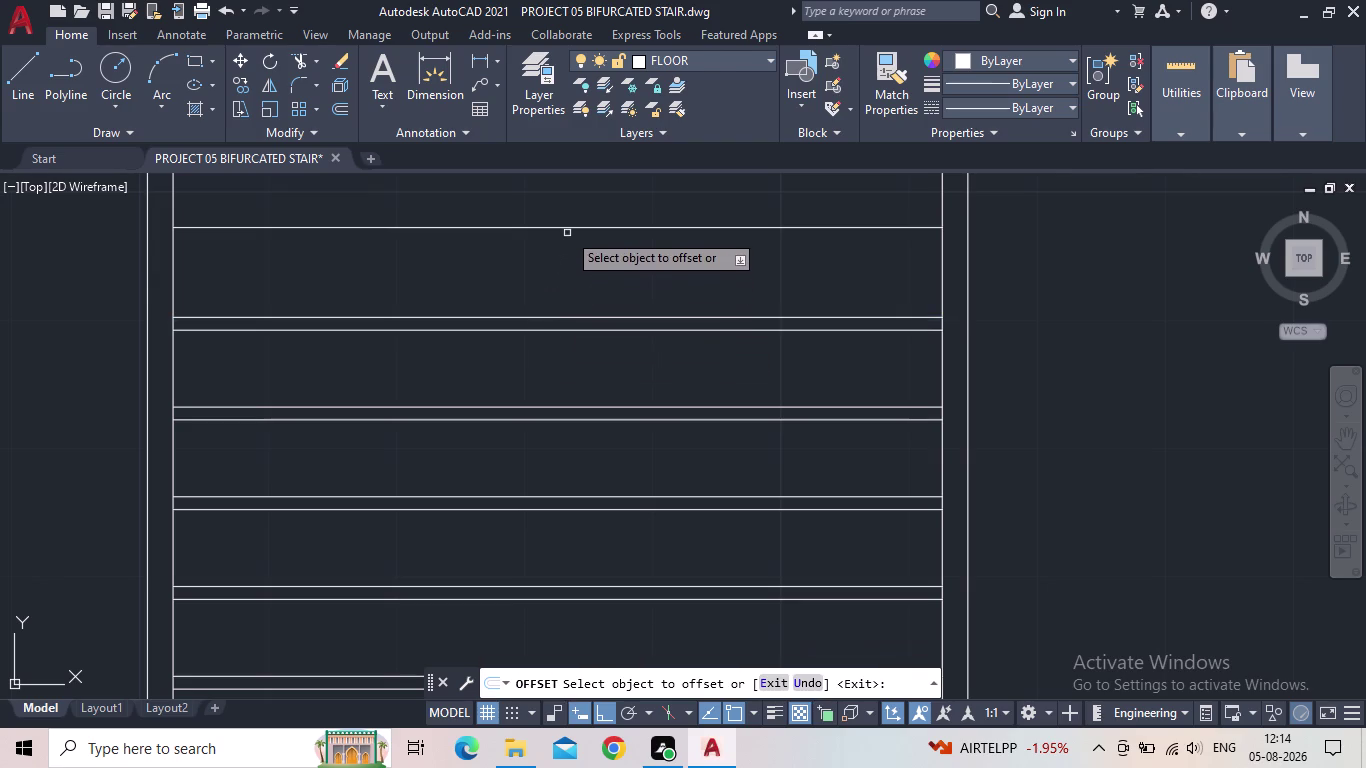
drag(569, 226, 567, 238)
click(562, 261)
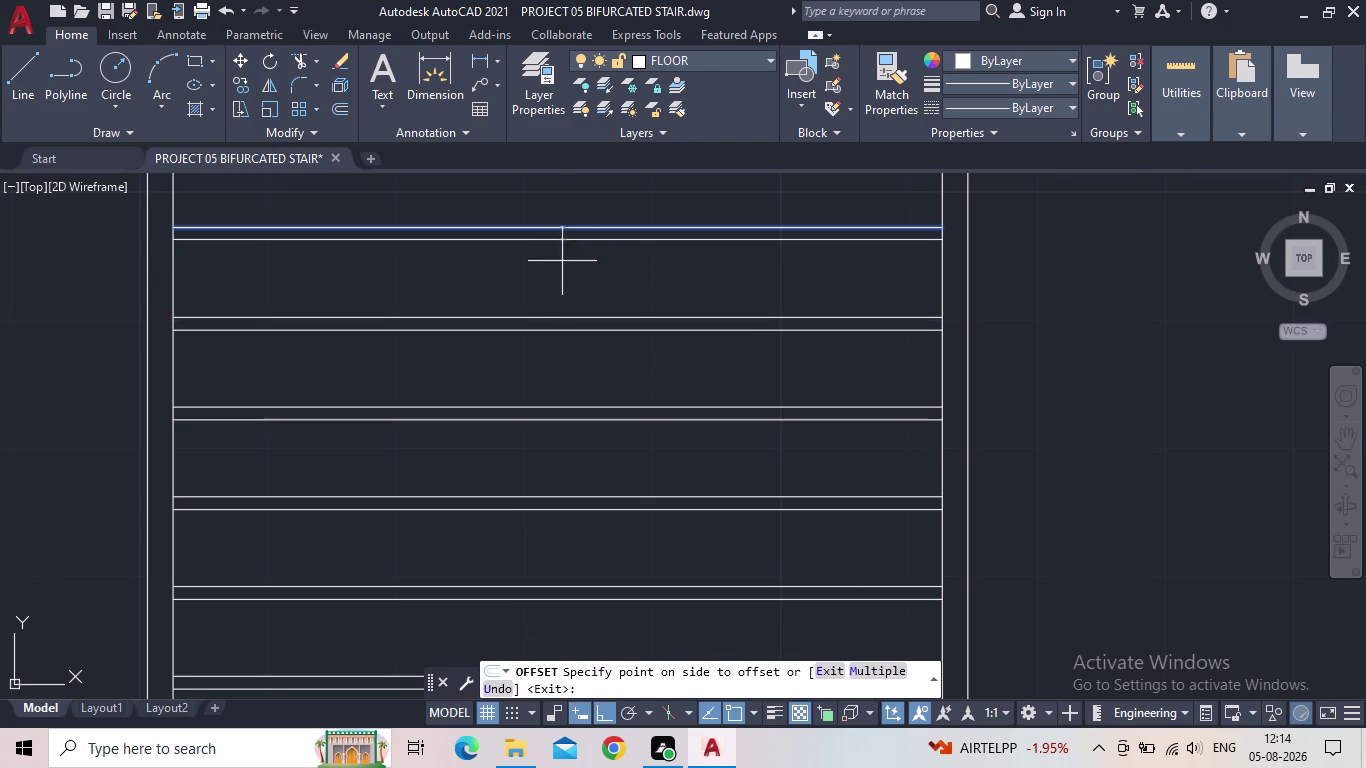
Add 1" nosing lines to five more tread lines up the stair and end Offset.
scroll(down, 3)
middle_drag(550, 265, 545, 363)
scroll(up, 3)
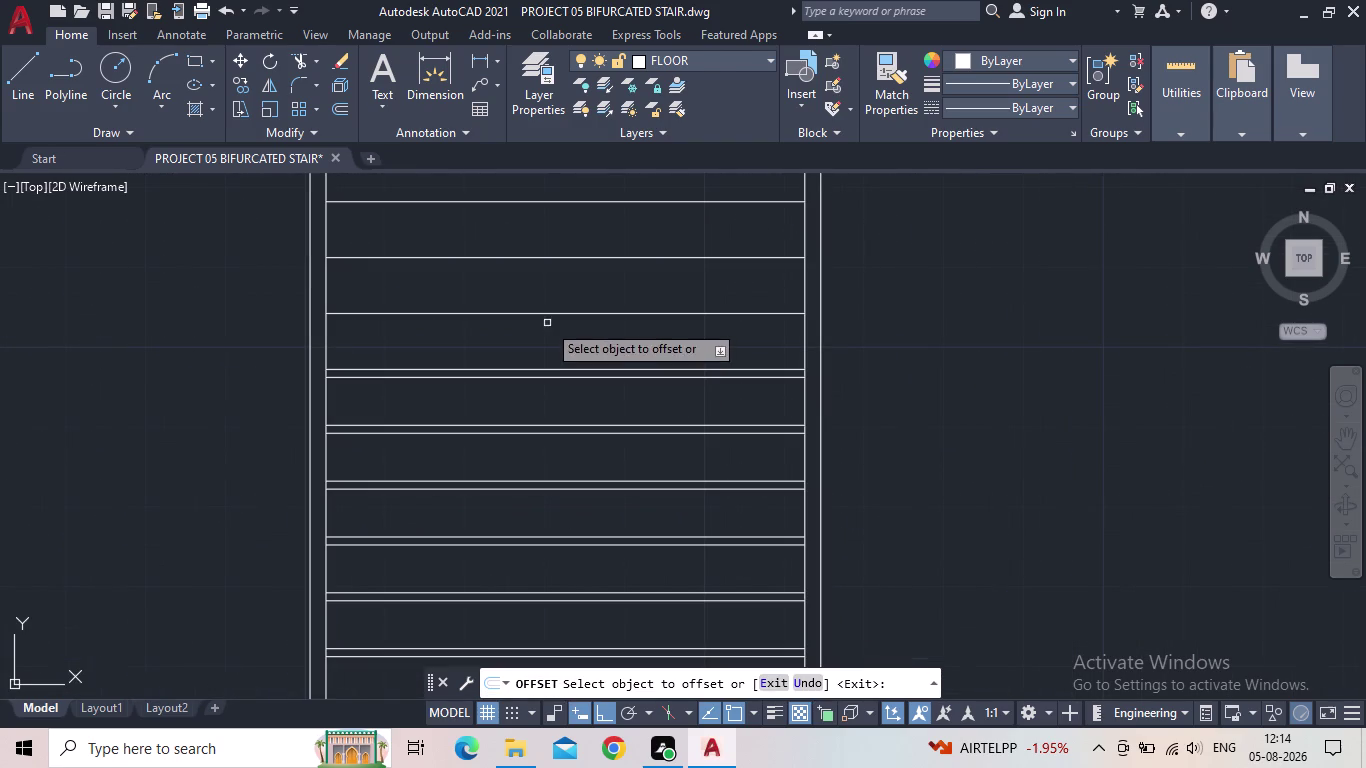
drag(548, 313, 546, 322)
click(540, 345)
click(557, 255)
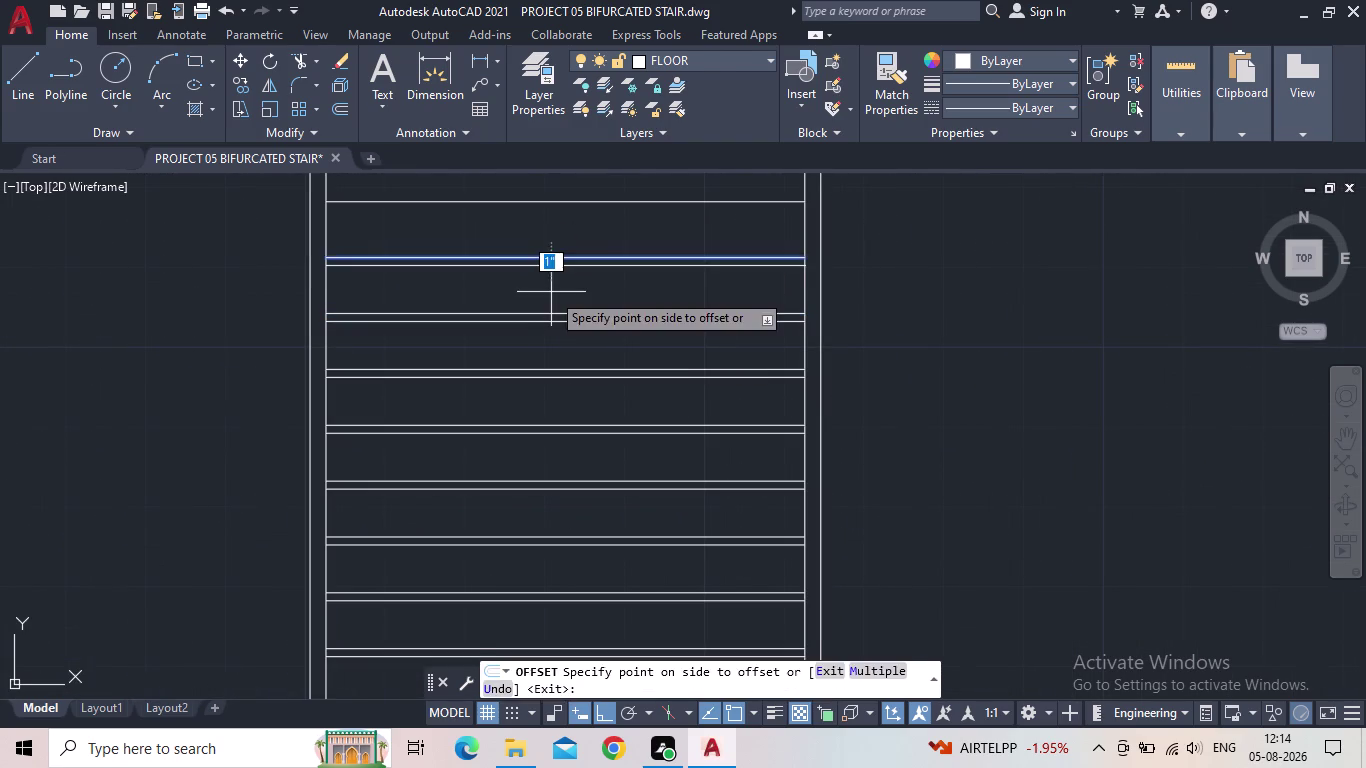
click(551, 291)
click(578, 202)
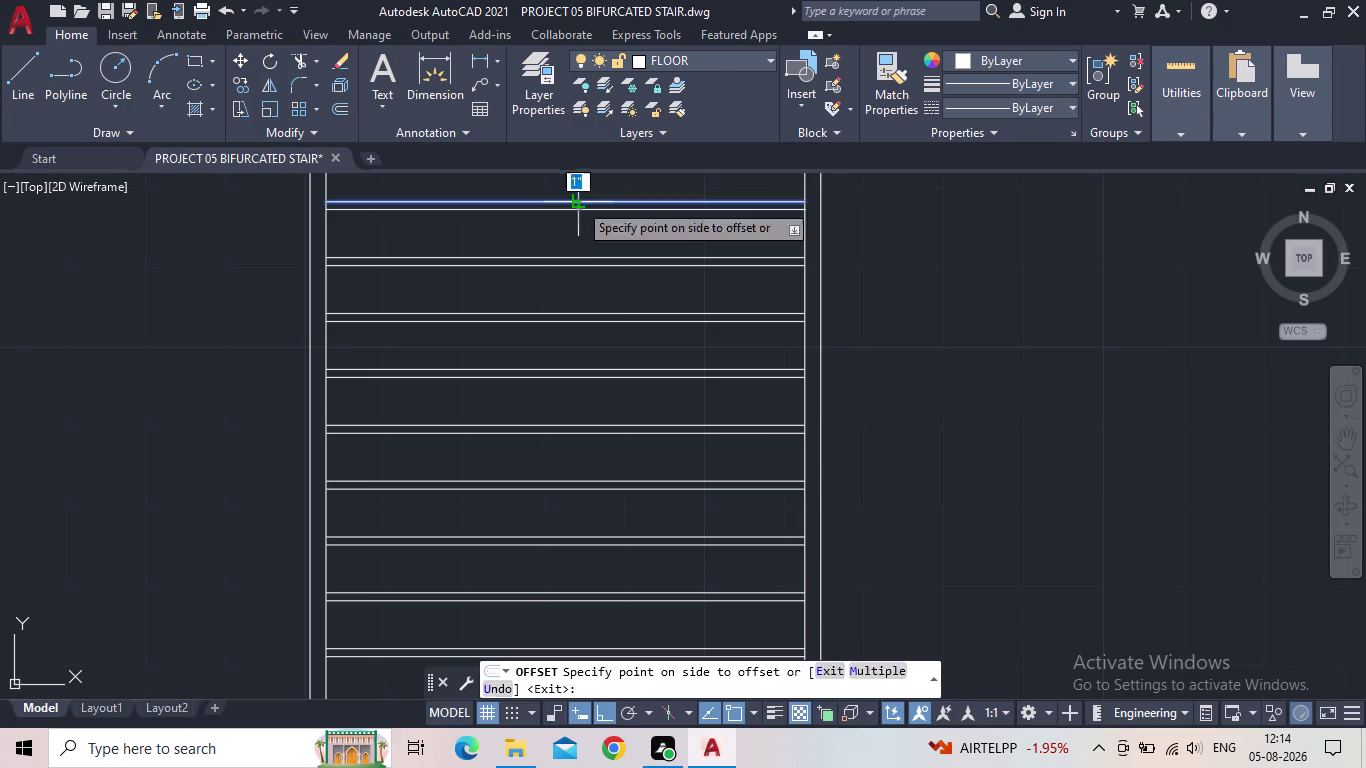
click(567, 235)
middle_drag(570, 232, 570, 468)
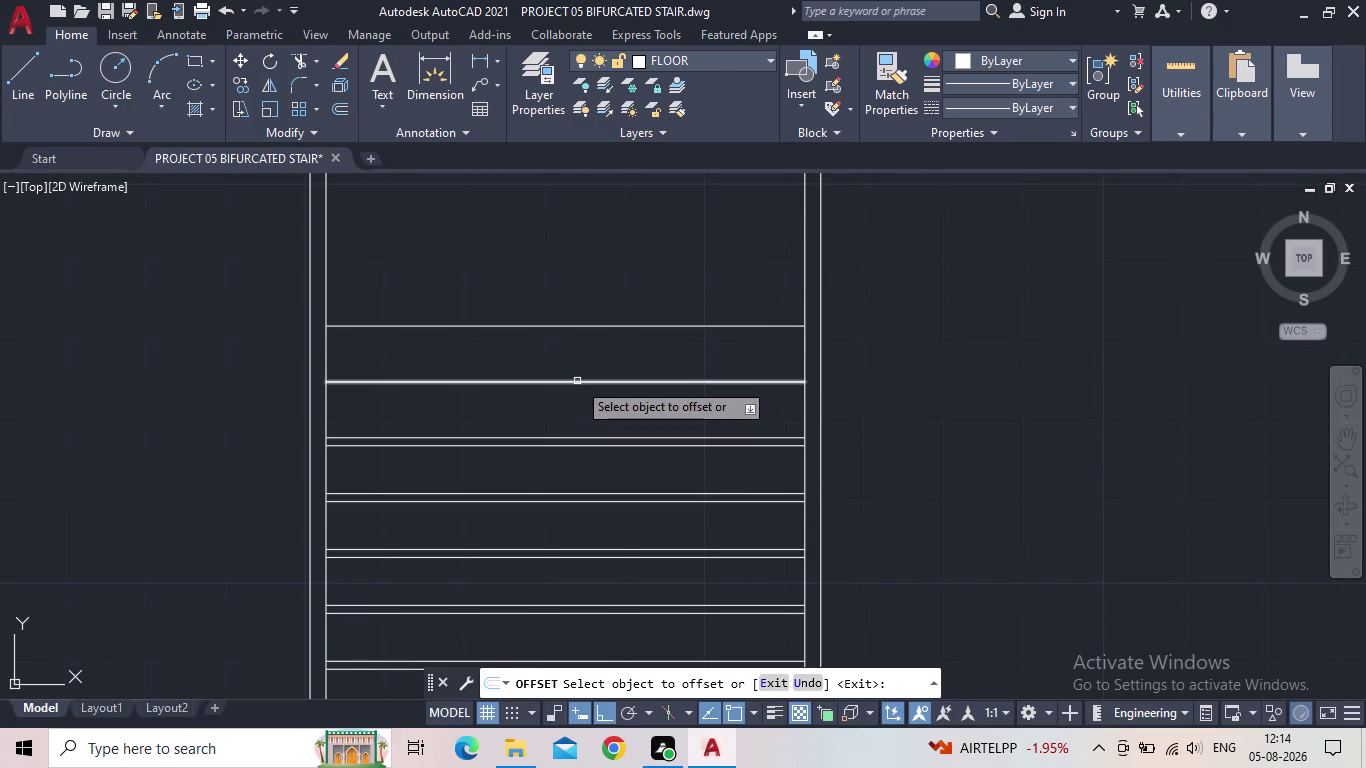
click(577, 381)
click(571, 414)
click(590, 326)
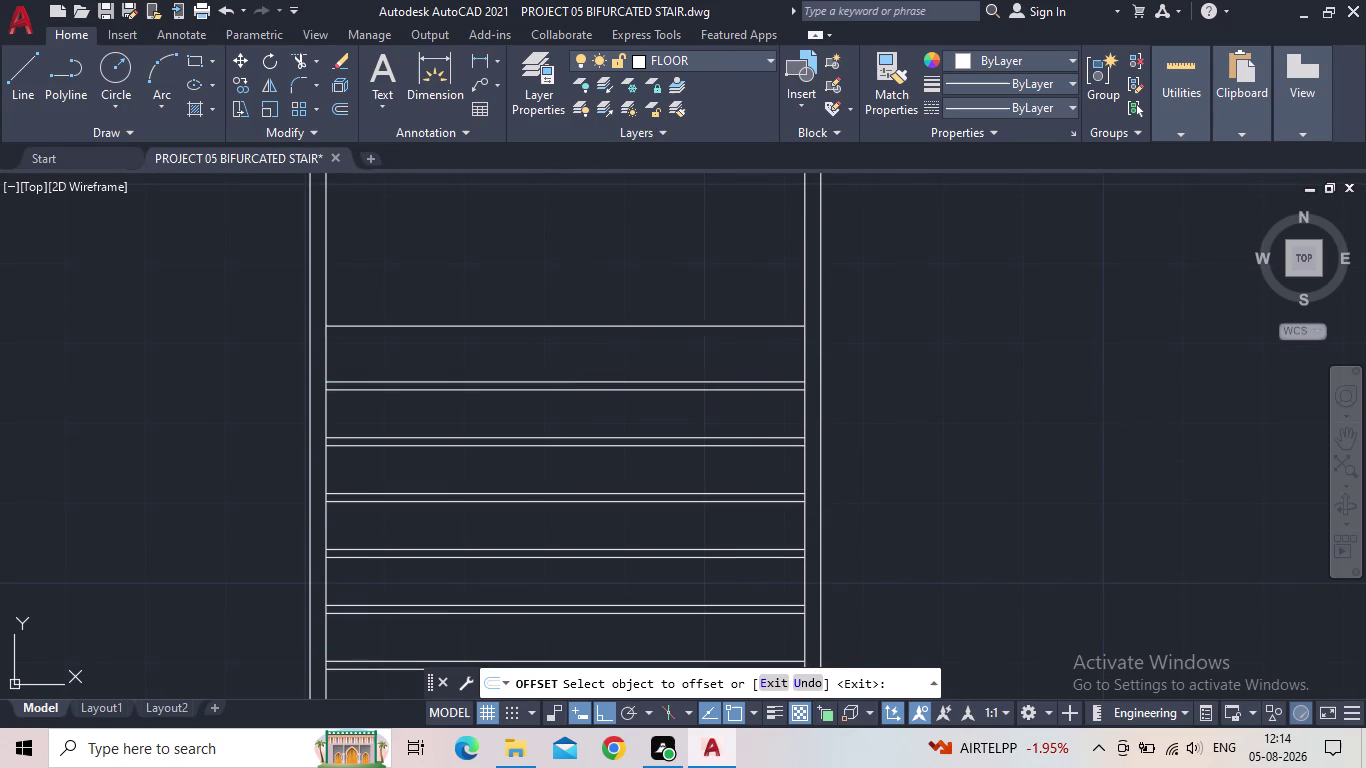
click(575, 367)
scroll(down, 3)
middle_drag(594, 367, 586, 334)
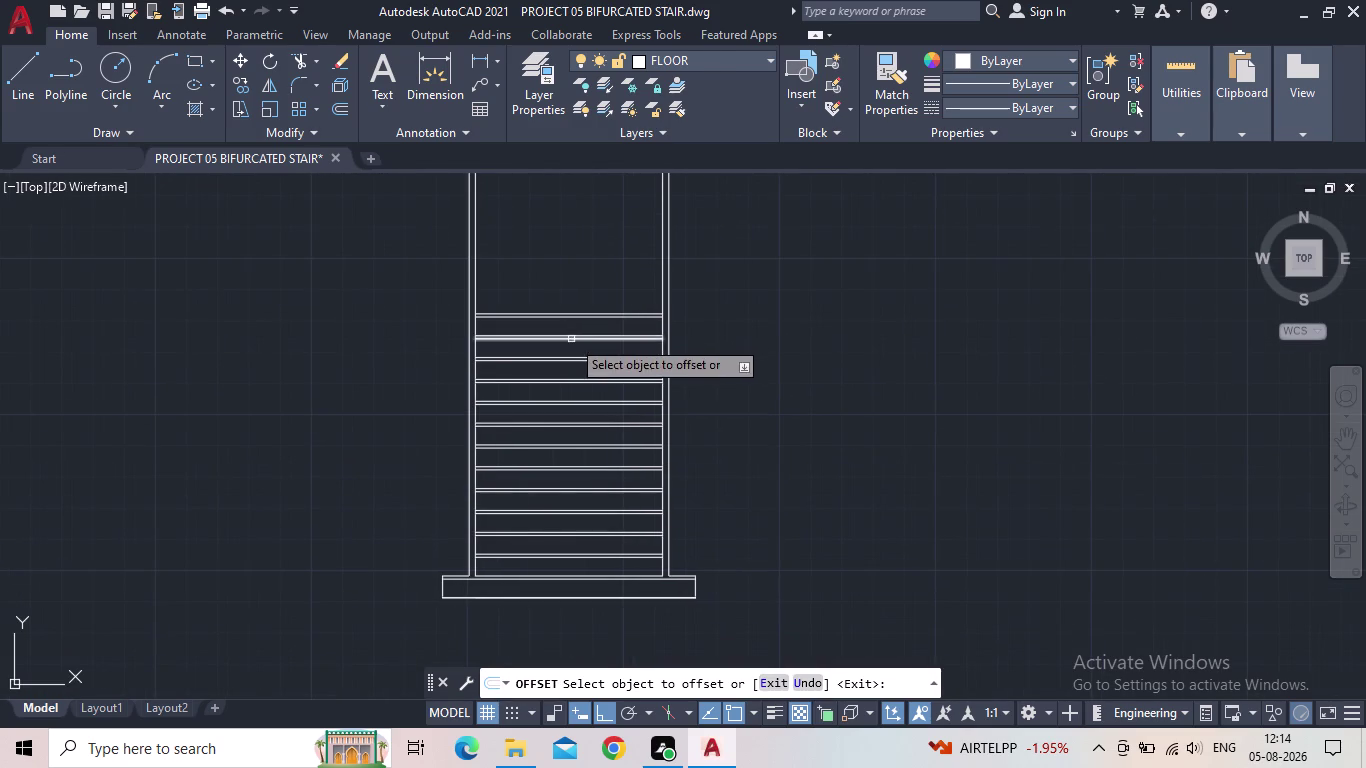
key(Escape)
Pan and zoom across the flight to inspect the doubled tread lines.
middle_drag(593, 539, 624, 495)
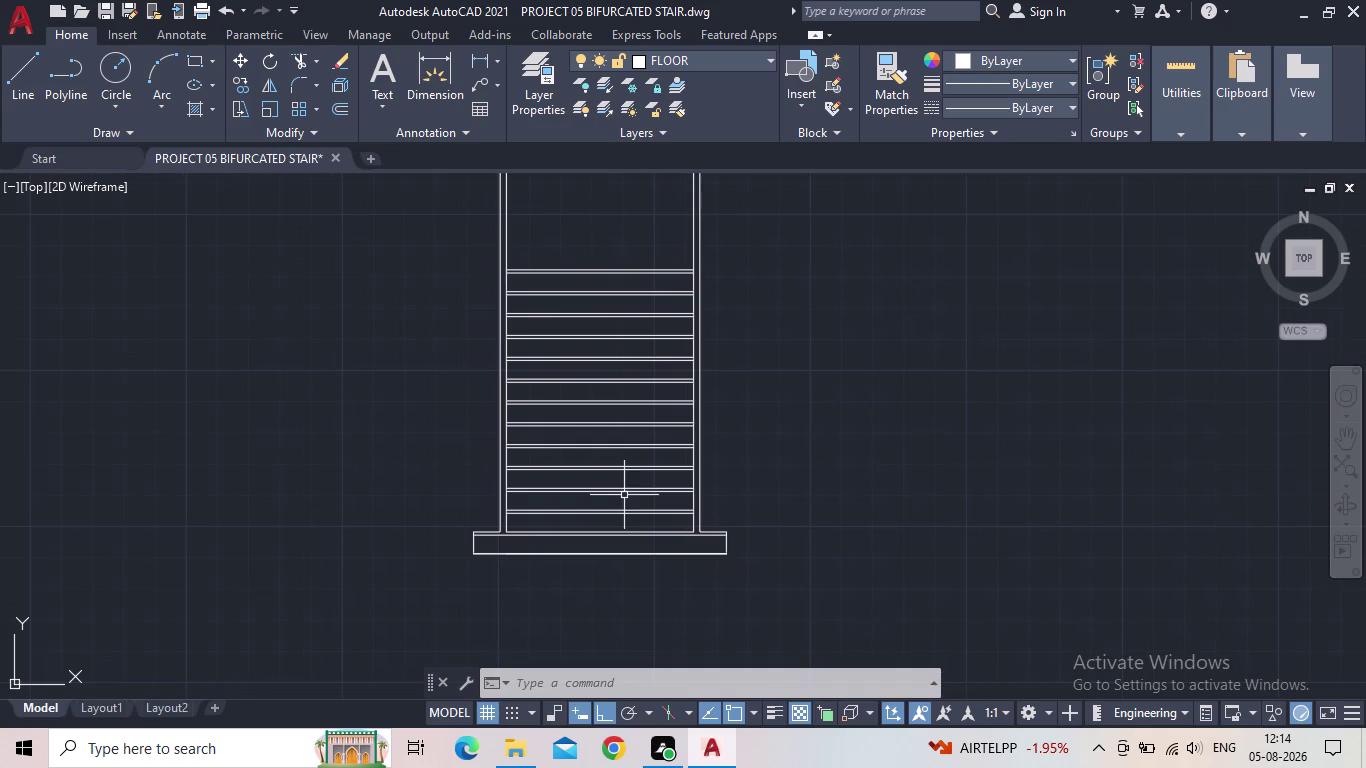
scroll(down, 3)
middle_drag(679, 451, 642, 478)
scroll(up, 3)
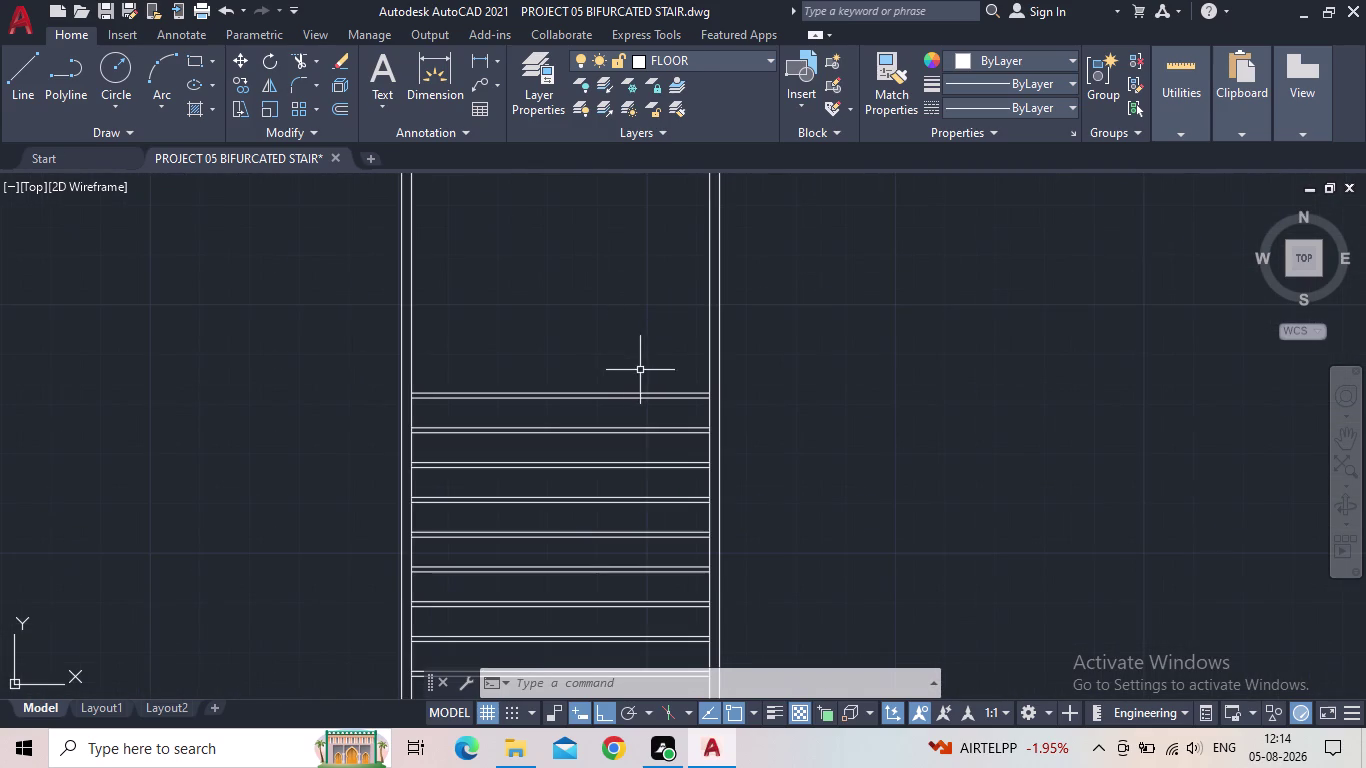
middle_drag(641, 370, 517, 390)
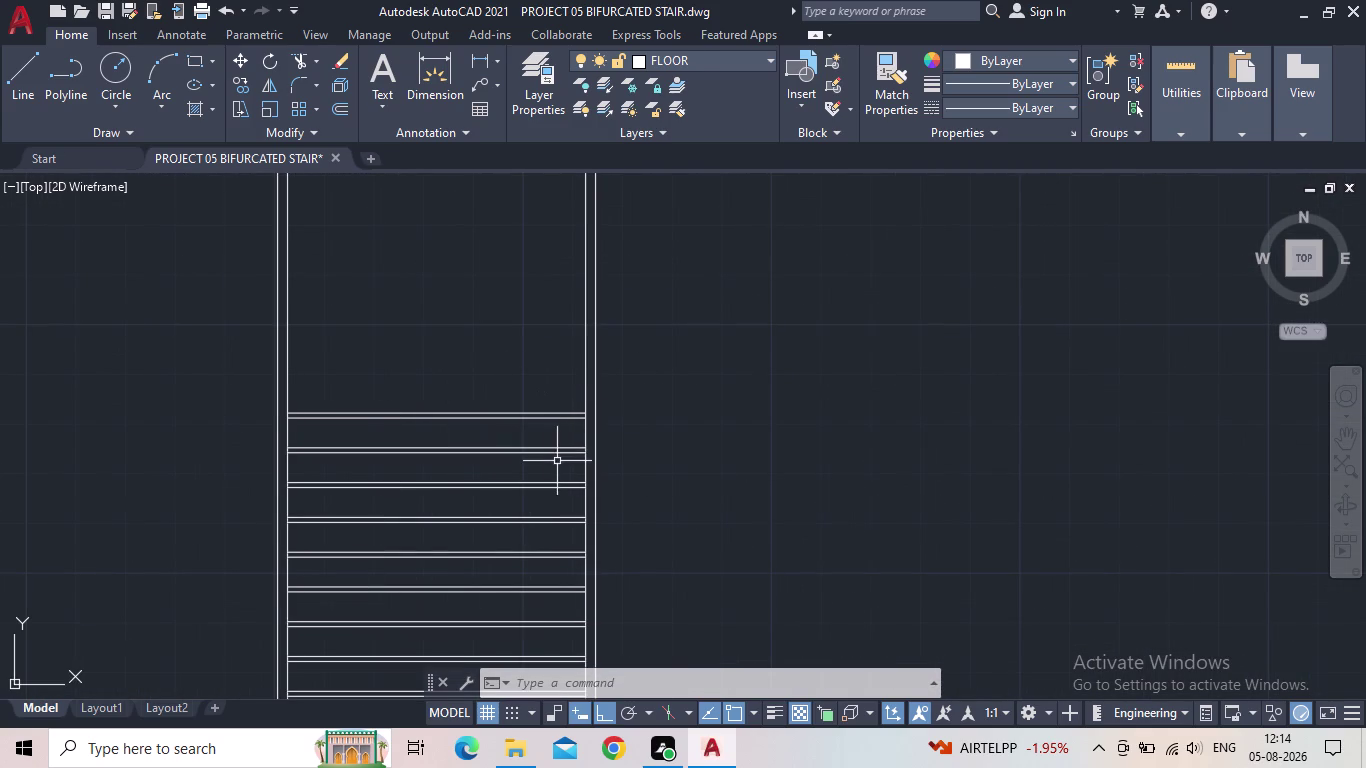
middle_drag(691, 453, 469, 352)
scroll(down, 3)
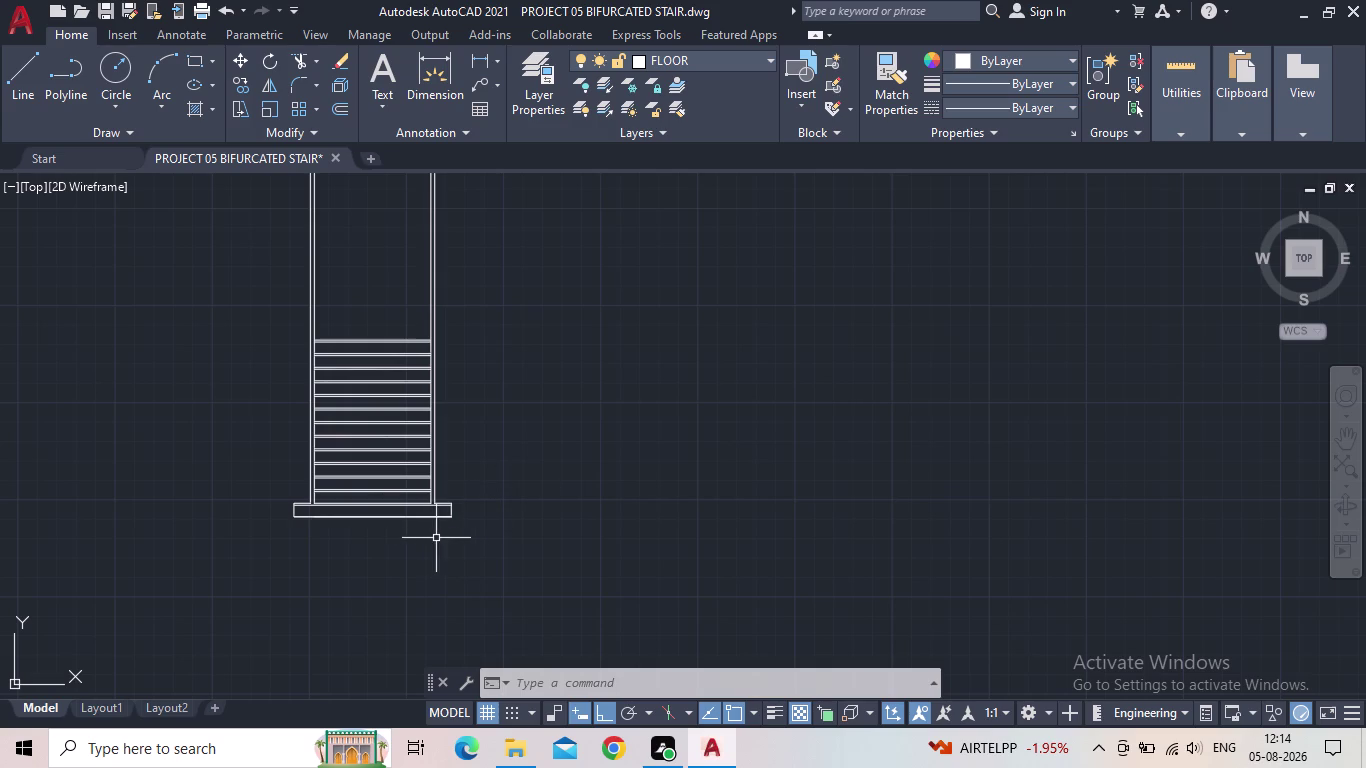
scroll(up, 3)
Drag a selection window near the landing and pan back to the bottom treads.
click(425, 431)
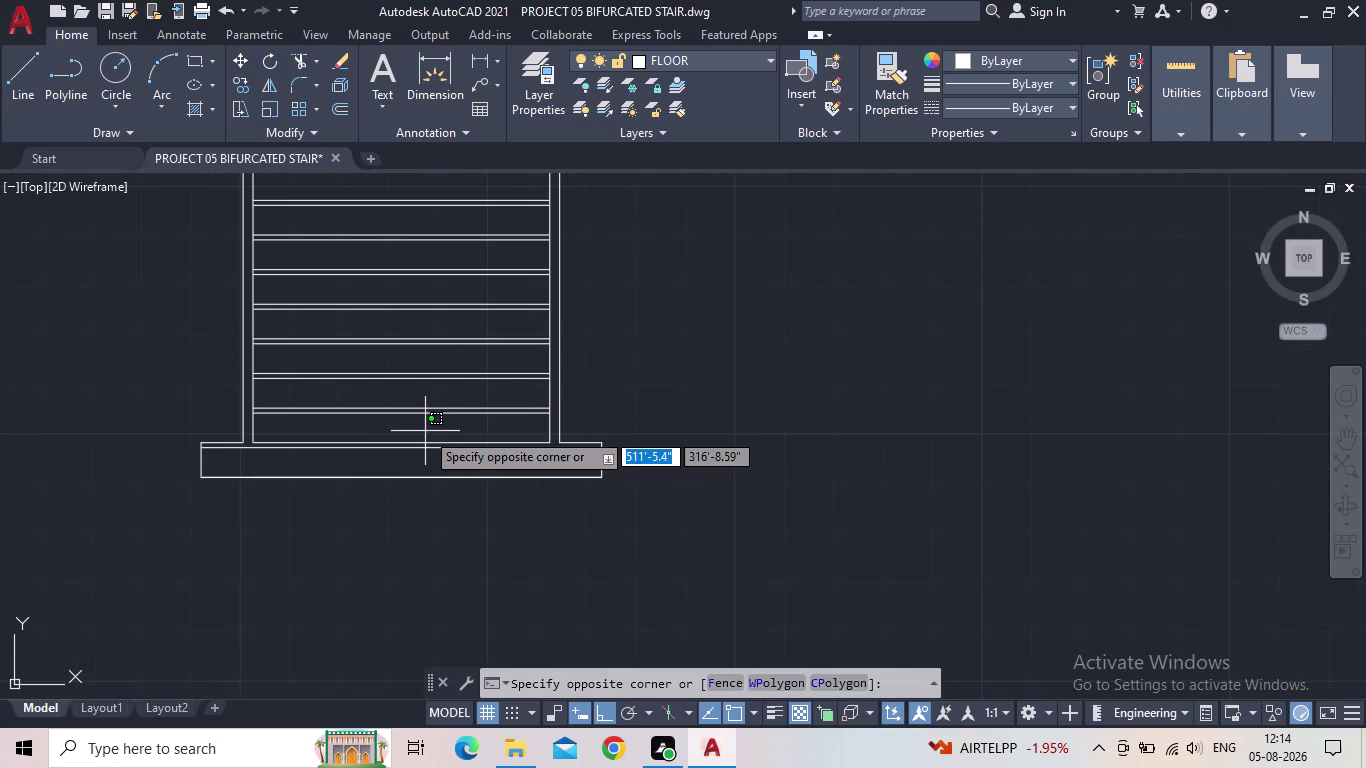
click(390, 431)
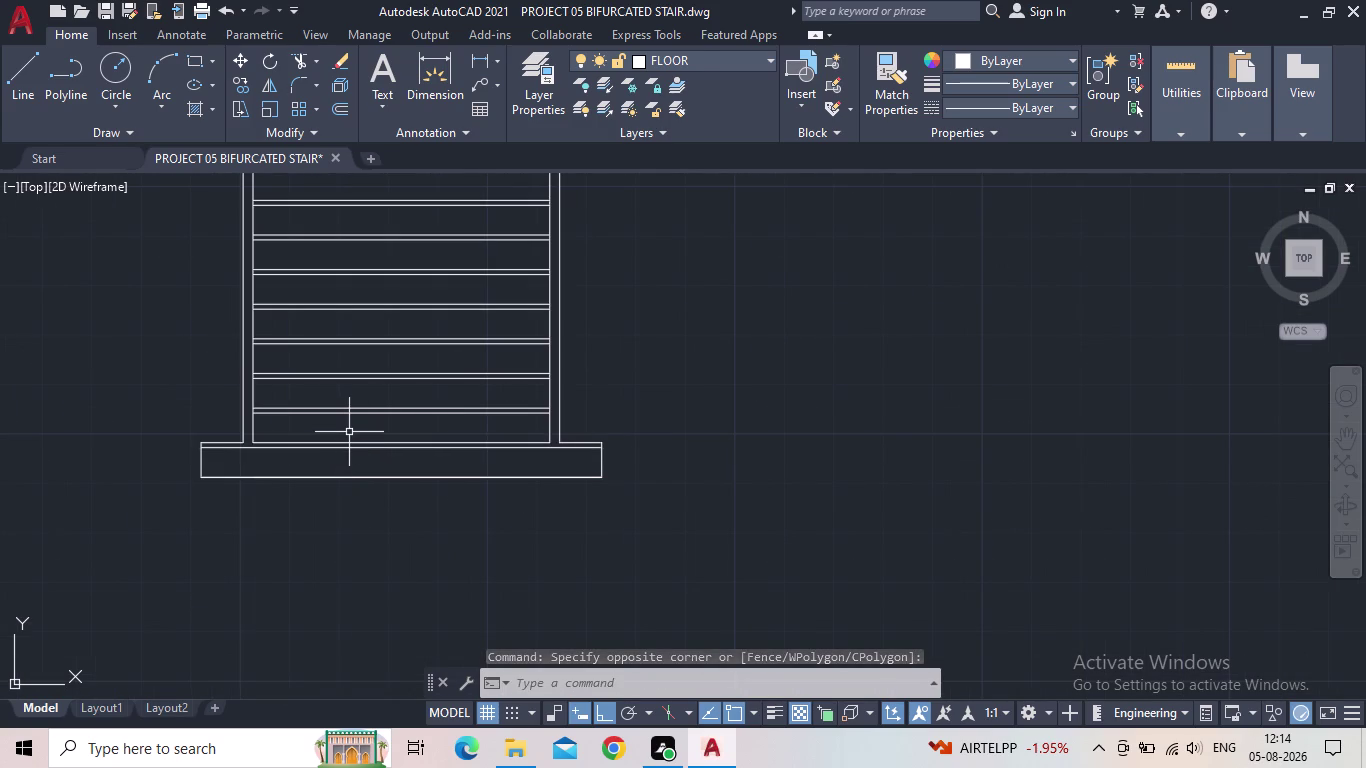
scroll(down, 3)
middle_drag(349, 432, 349, 490)
scroll(up, 3)
middle_drag(359, 381, 395, 531)
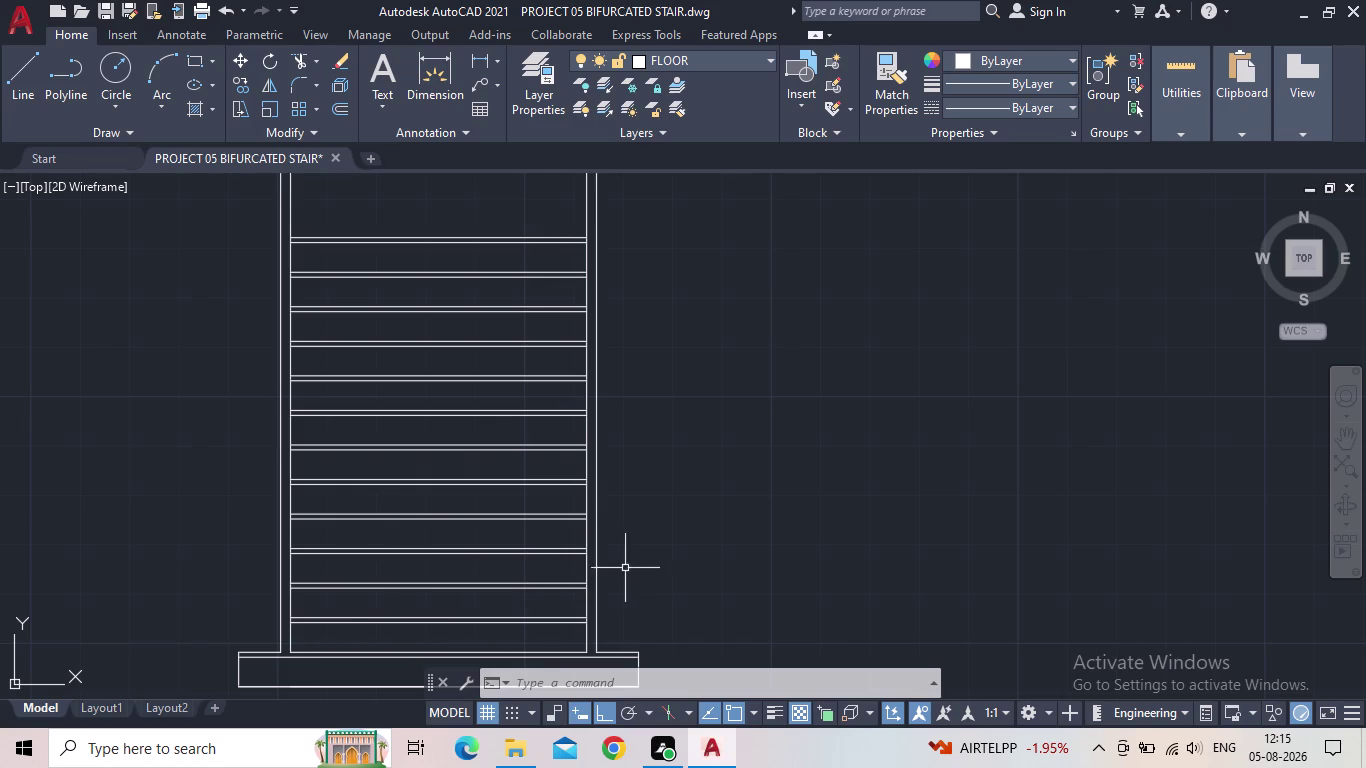
middle_drag(662, 566, 601, 470)
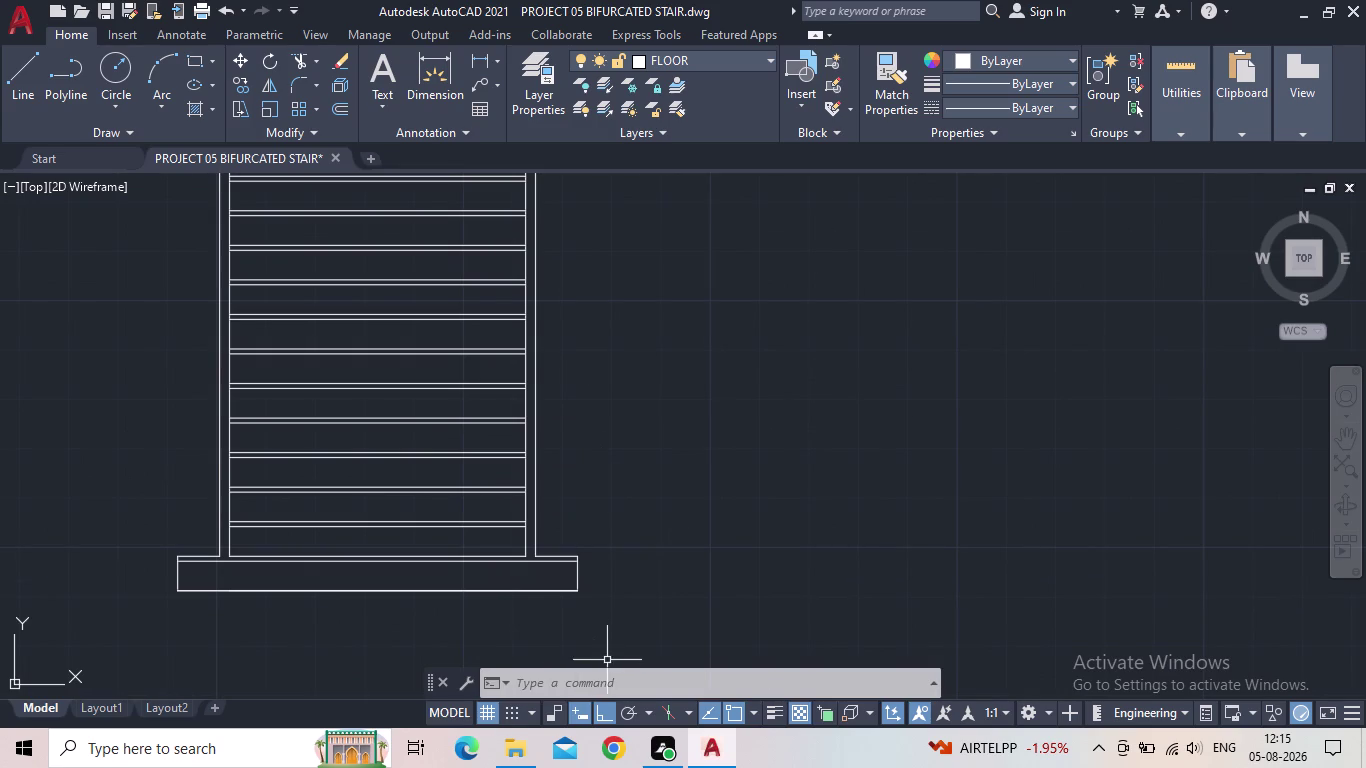
Place single-line text '1' near the first tread using the default height.
key(t)
key(e)
key(x)
key(t)
key(space)
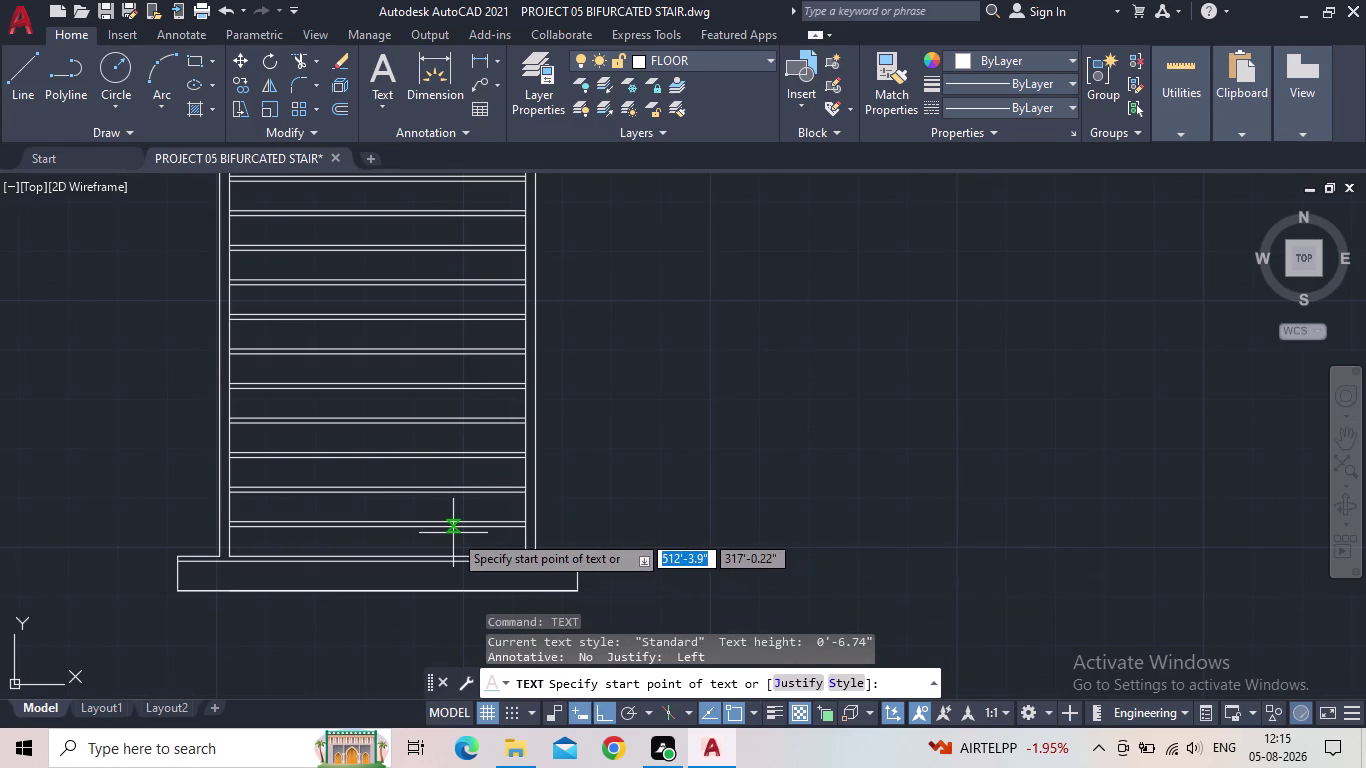
scroll(up, 3)
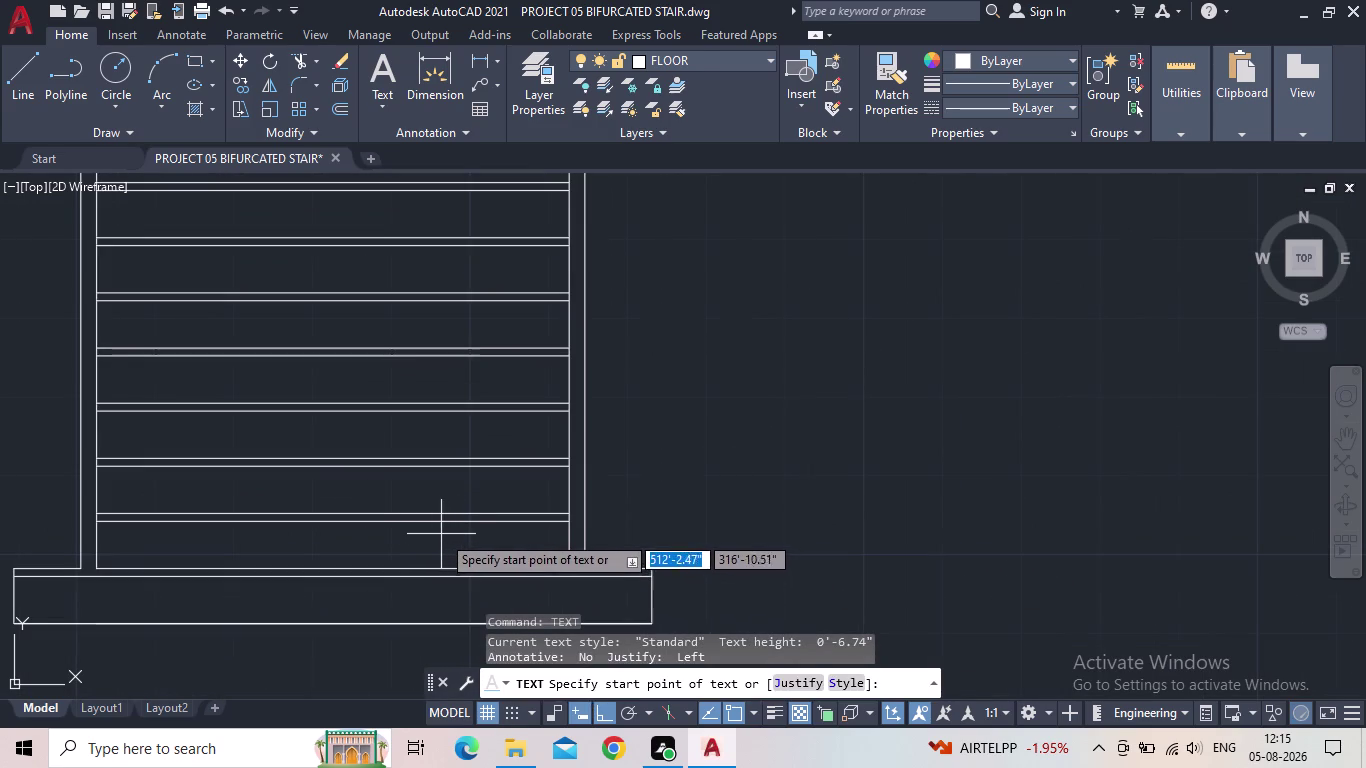
click(434, 529)
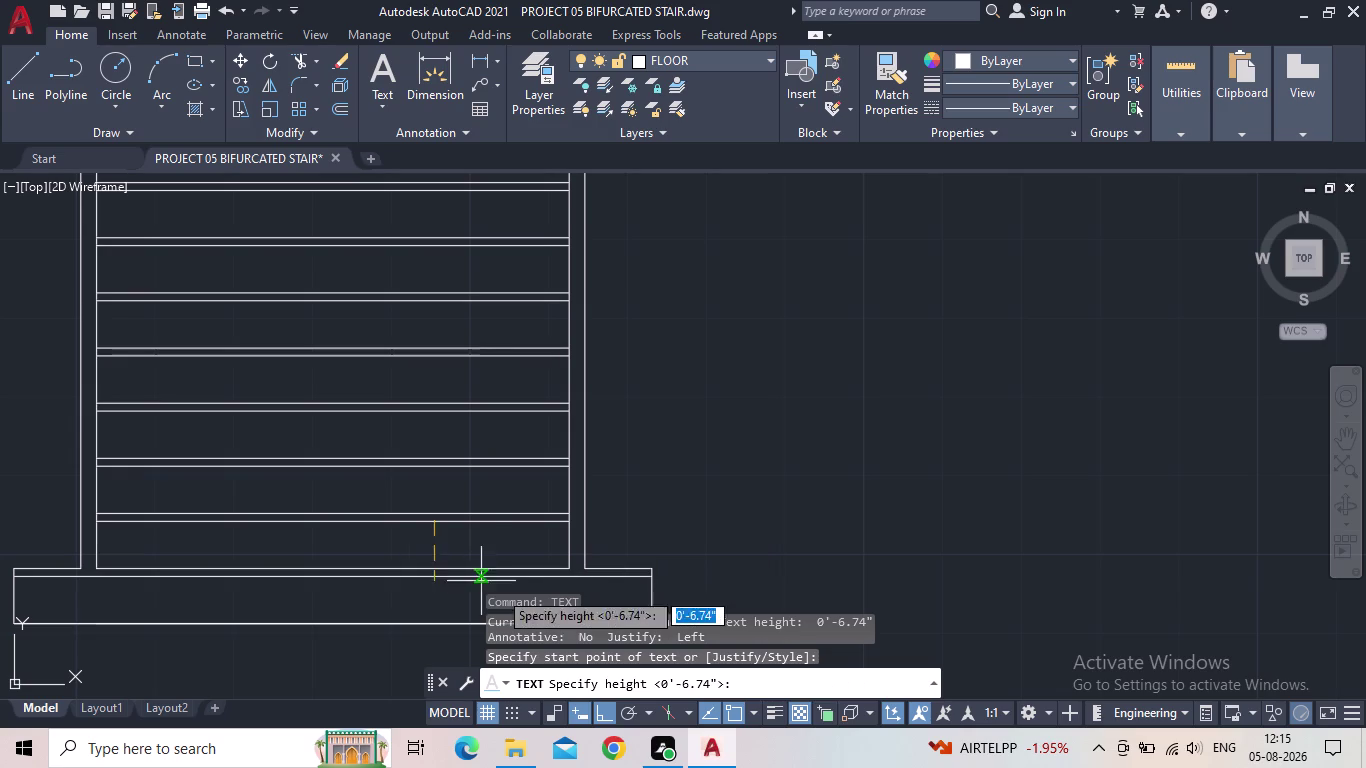
click(438, 556)
key(Return)
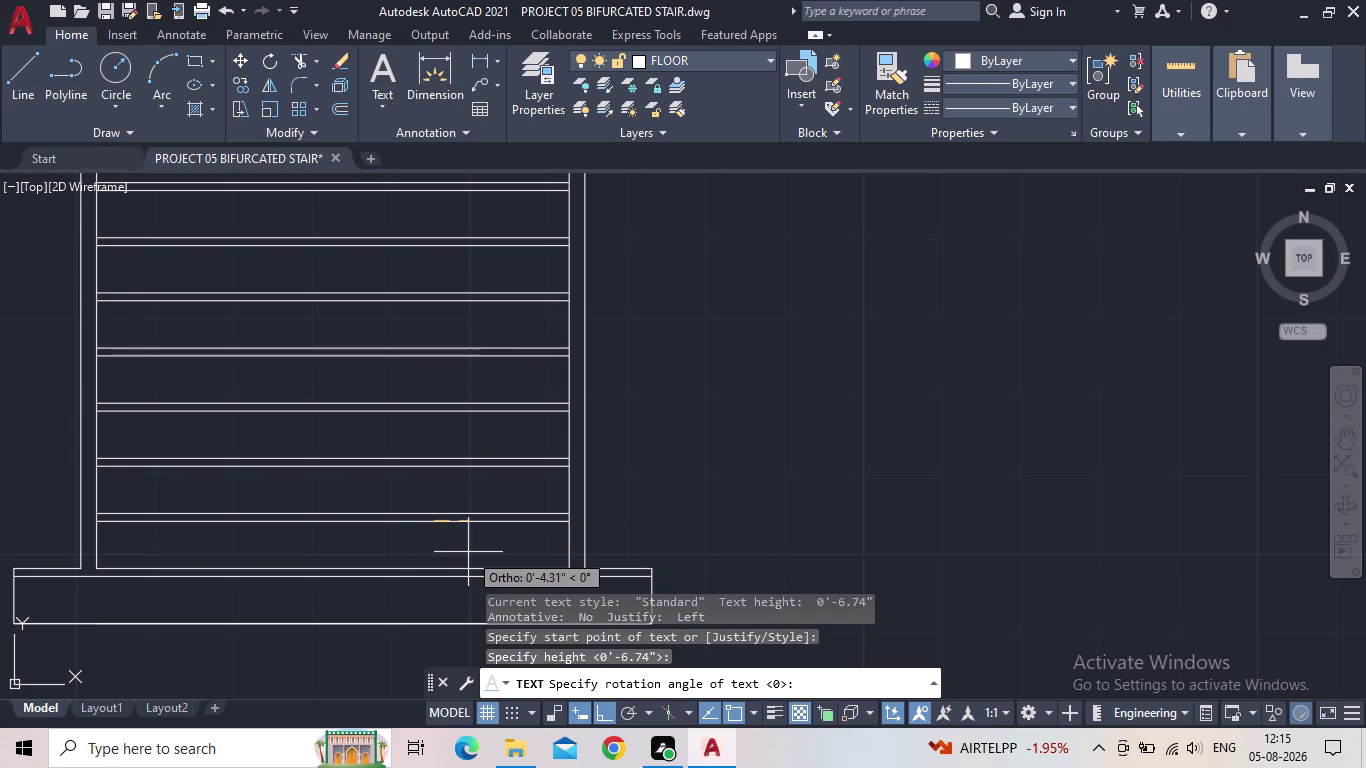
key(1)
key(Return)
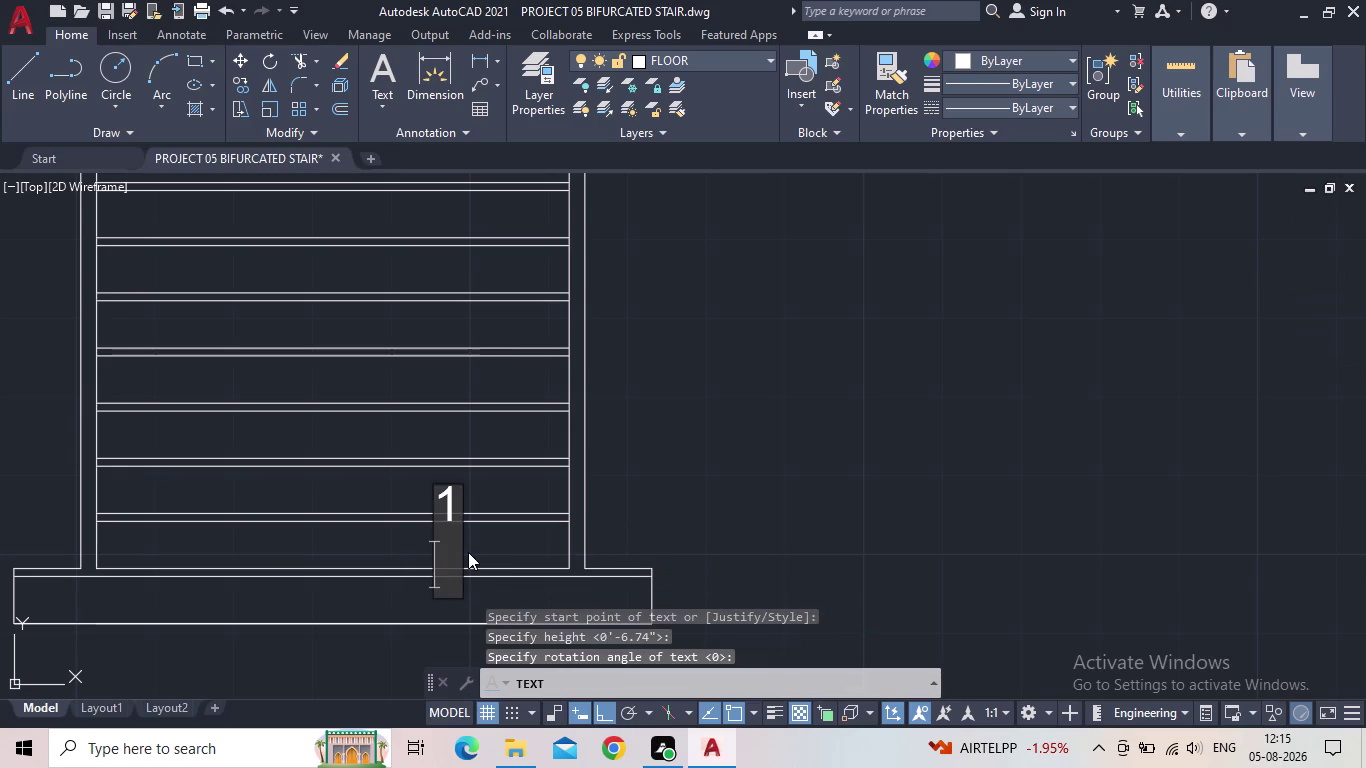
key(Return)
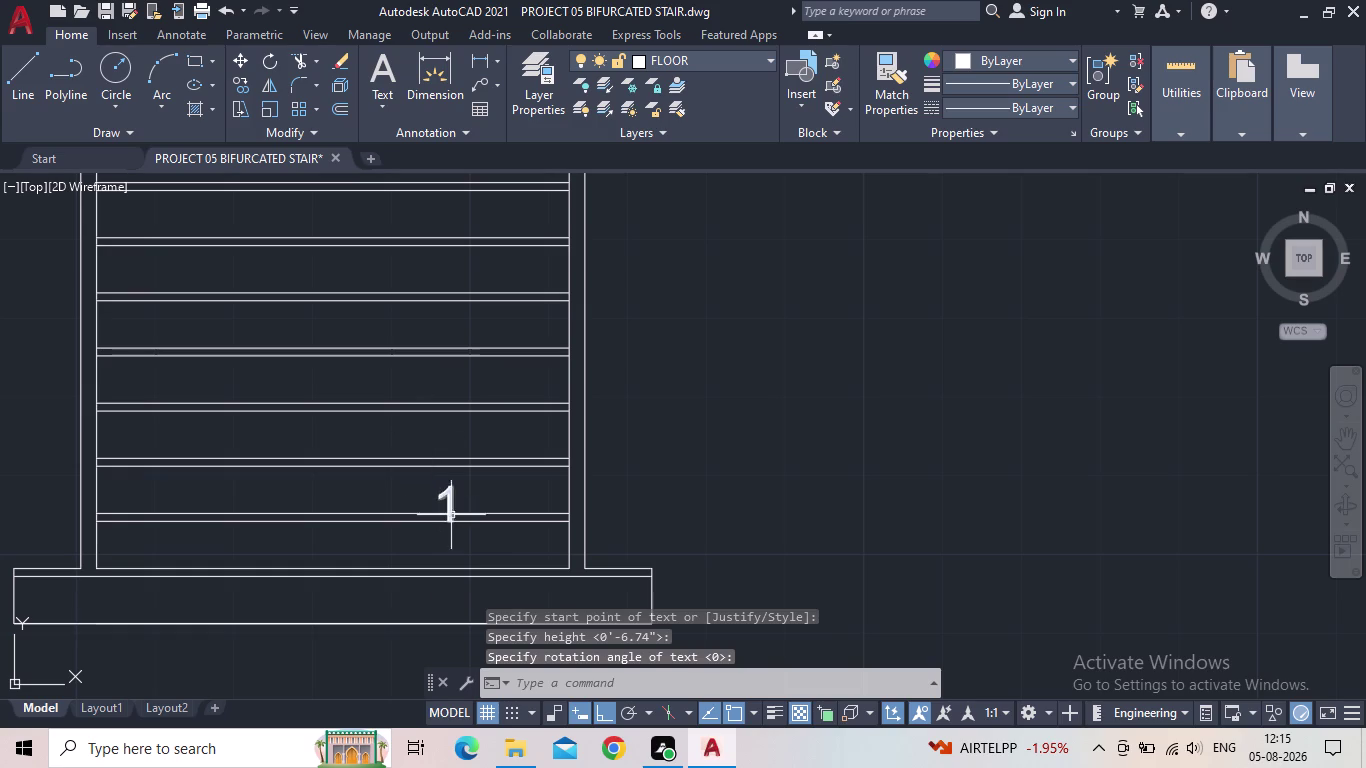
Move the number 1 down onto the bottom tread, with ortho constraint turned off.
click(446, 494)
click(431, 522)
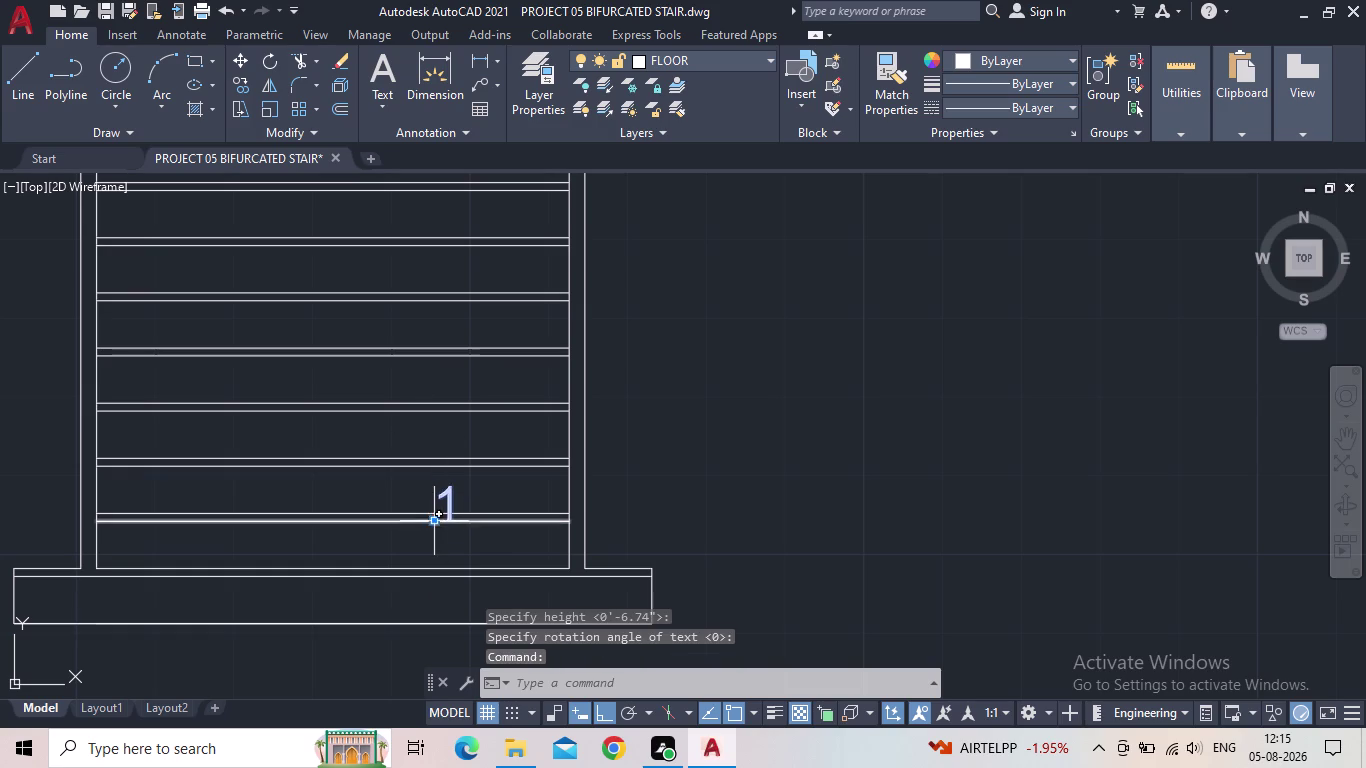
click(428, 561)
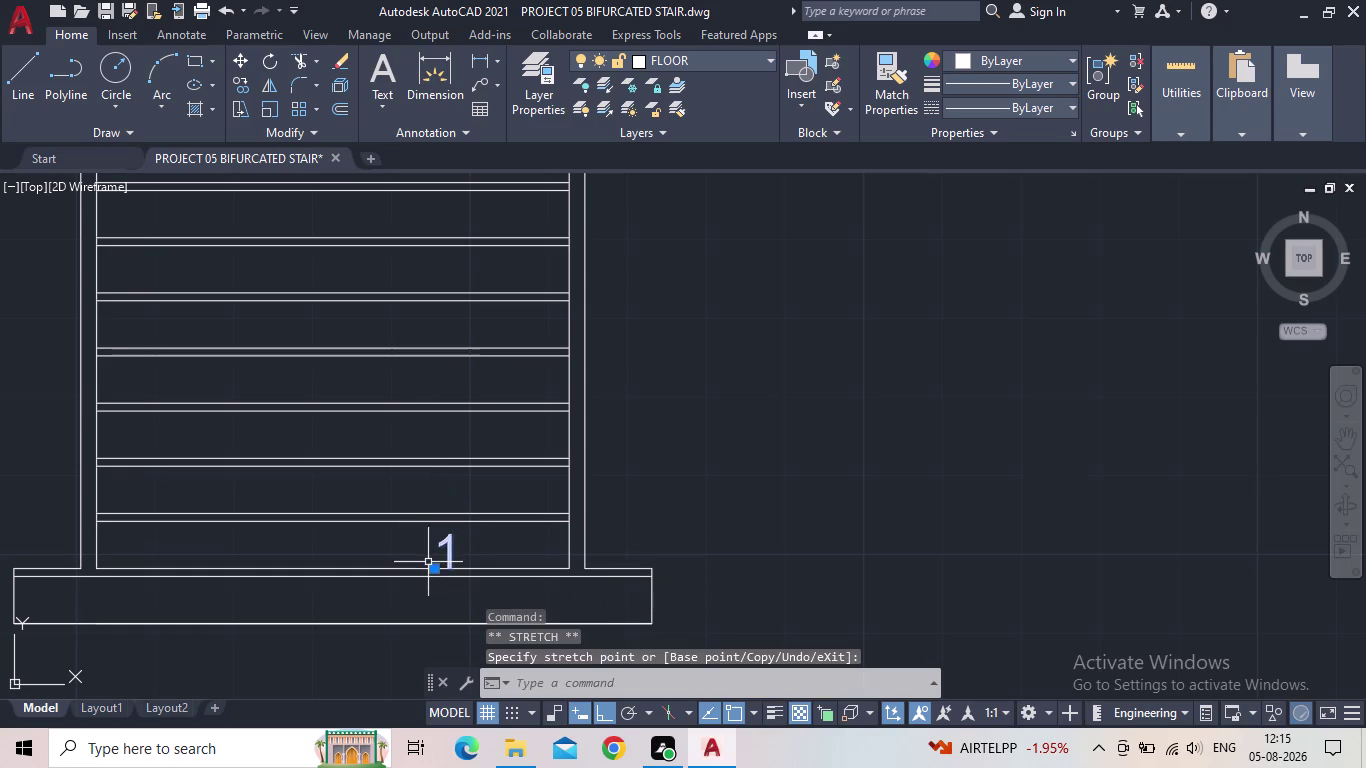
scroll(up, 3)
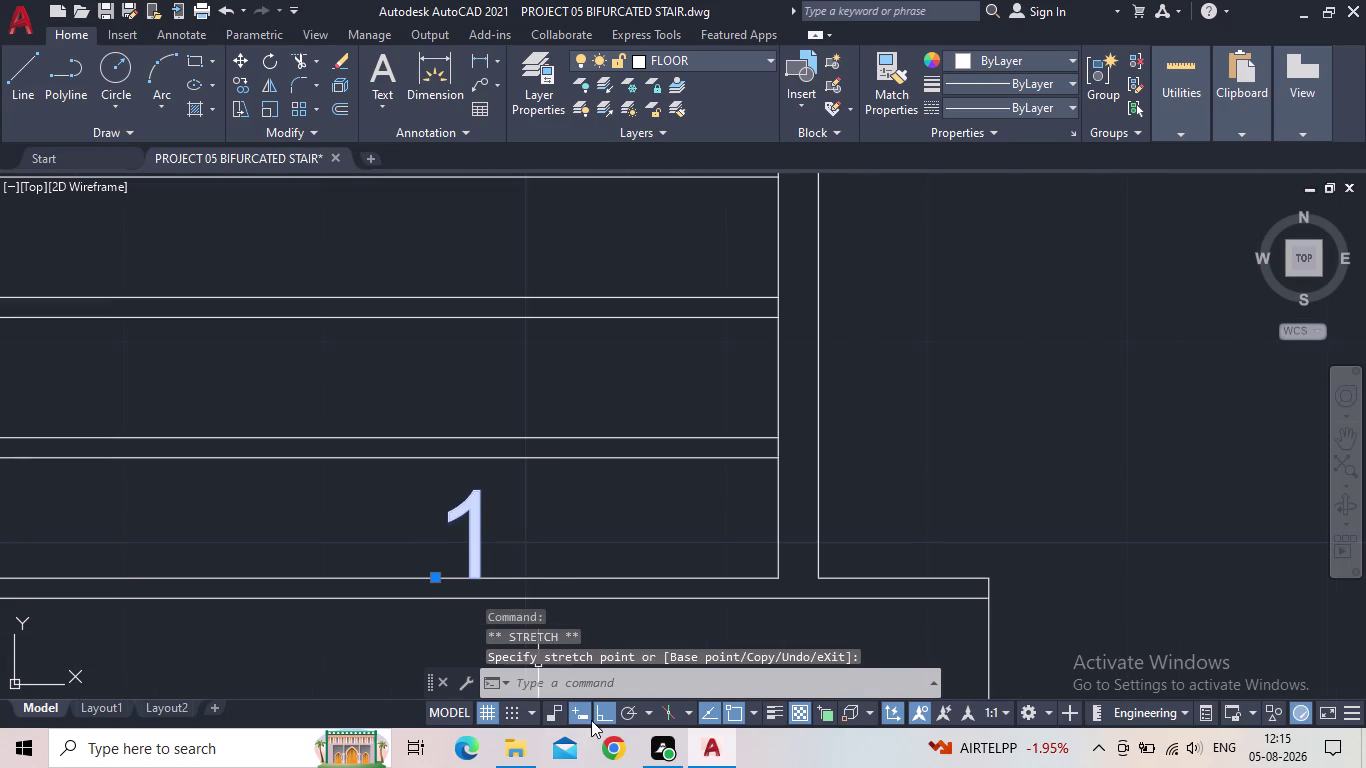
click(602, 713)
scroll(up, 3)
click(452, 571)
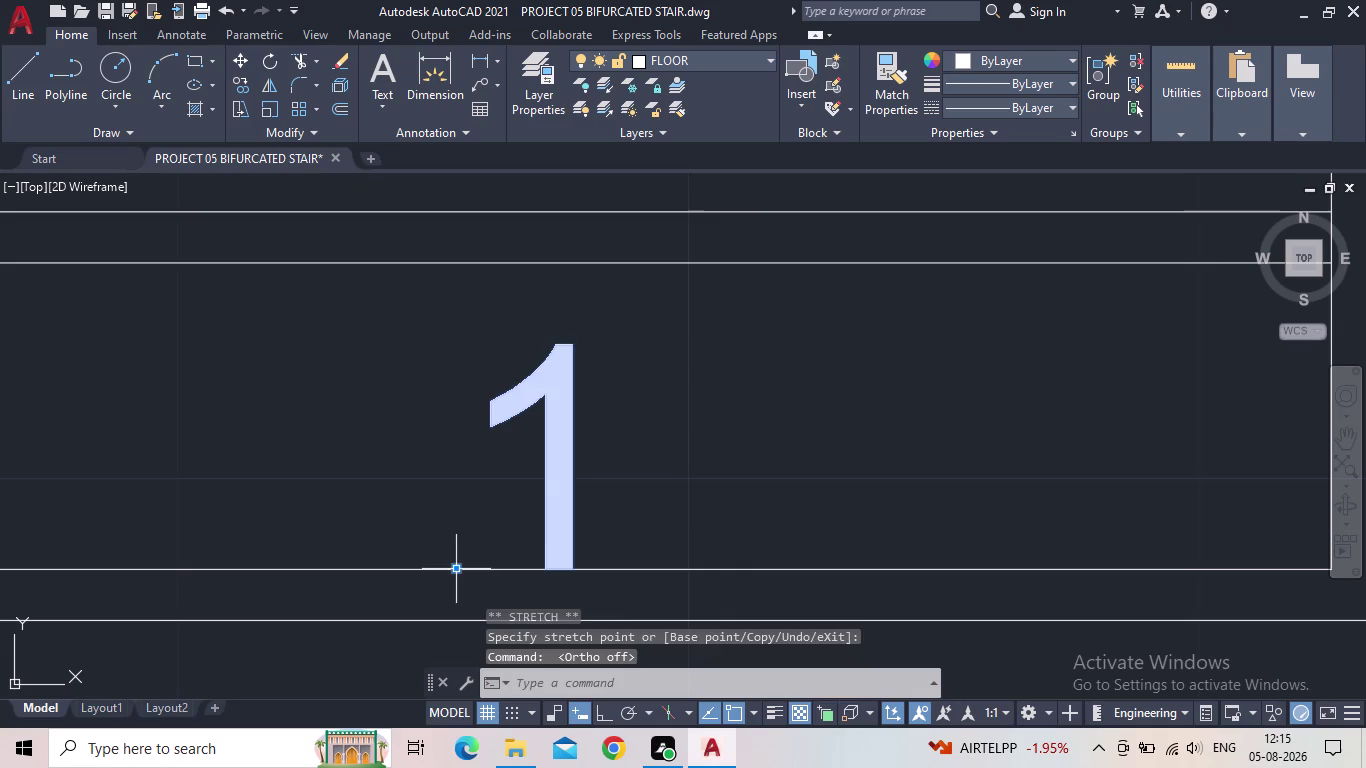
click(555, 521)
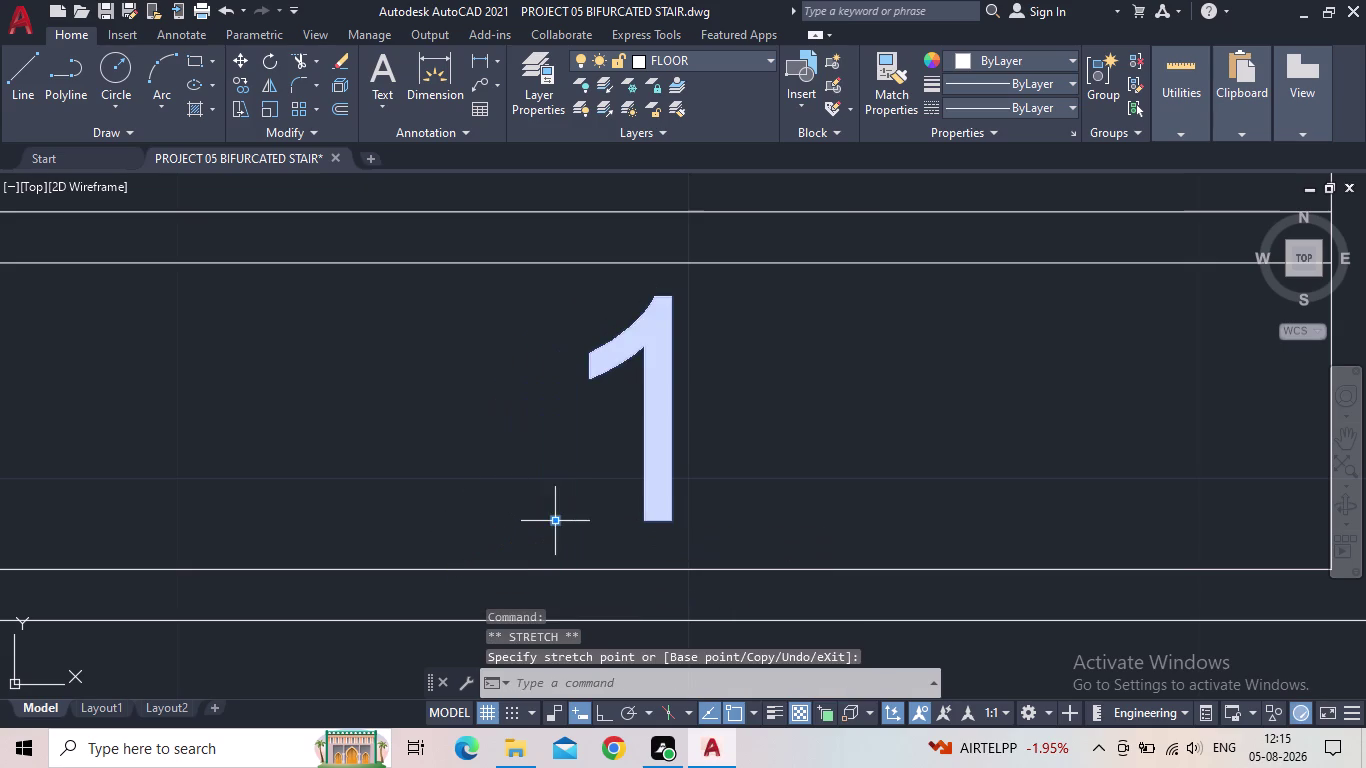
scroll(down, 3)
key(Escape)
scroll(down, 3)
Put the number 1 on the TEXT layer so it turns red.
click(640, 519)
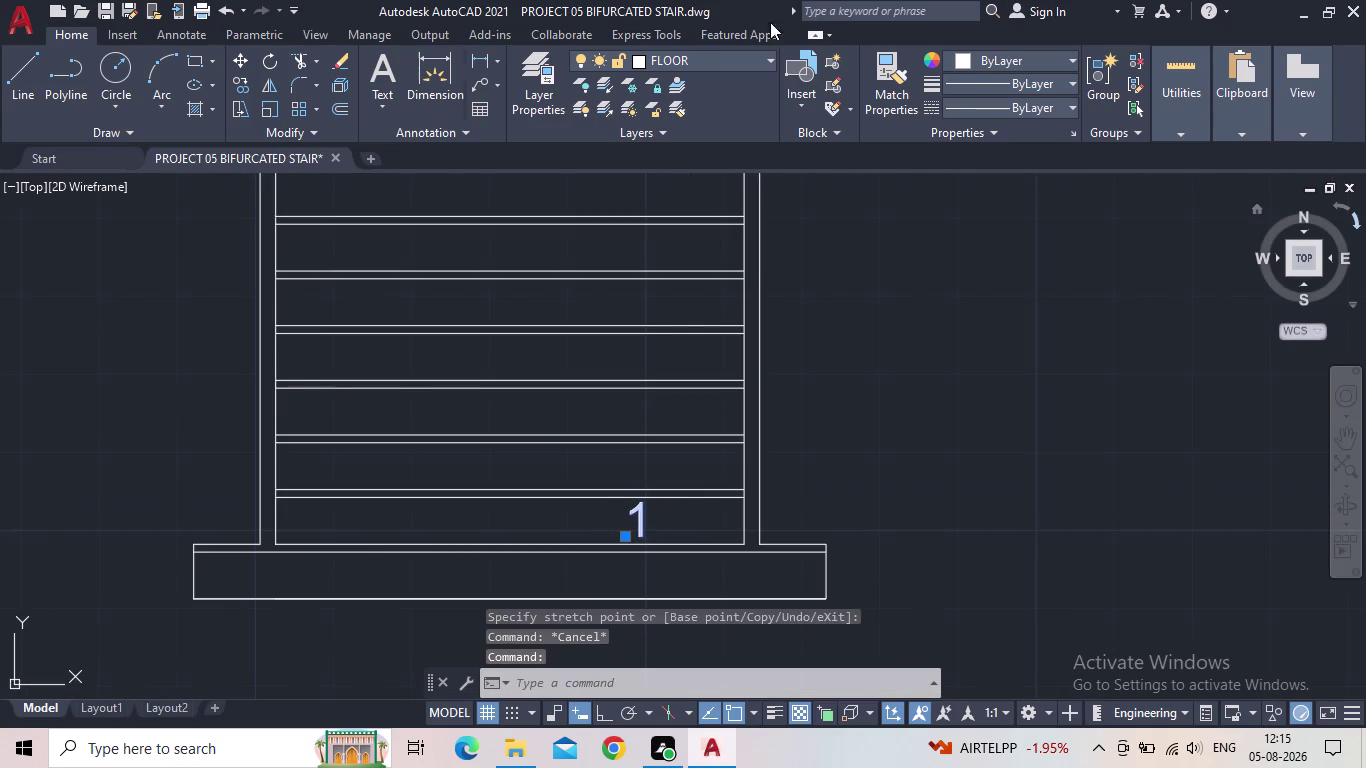
click(704, 60)
click(685, 231)
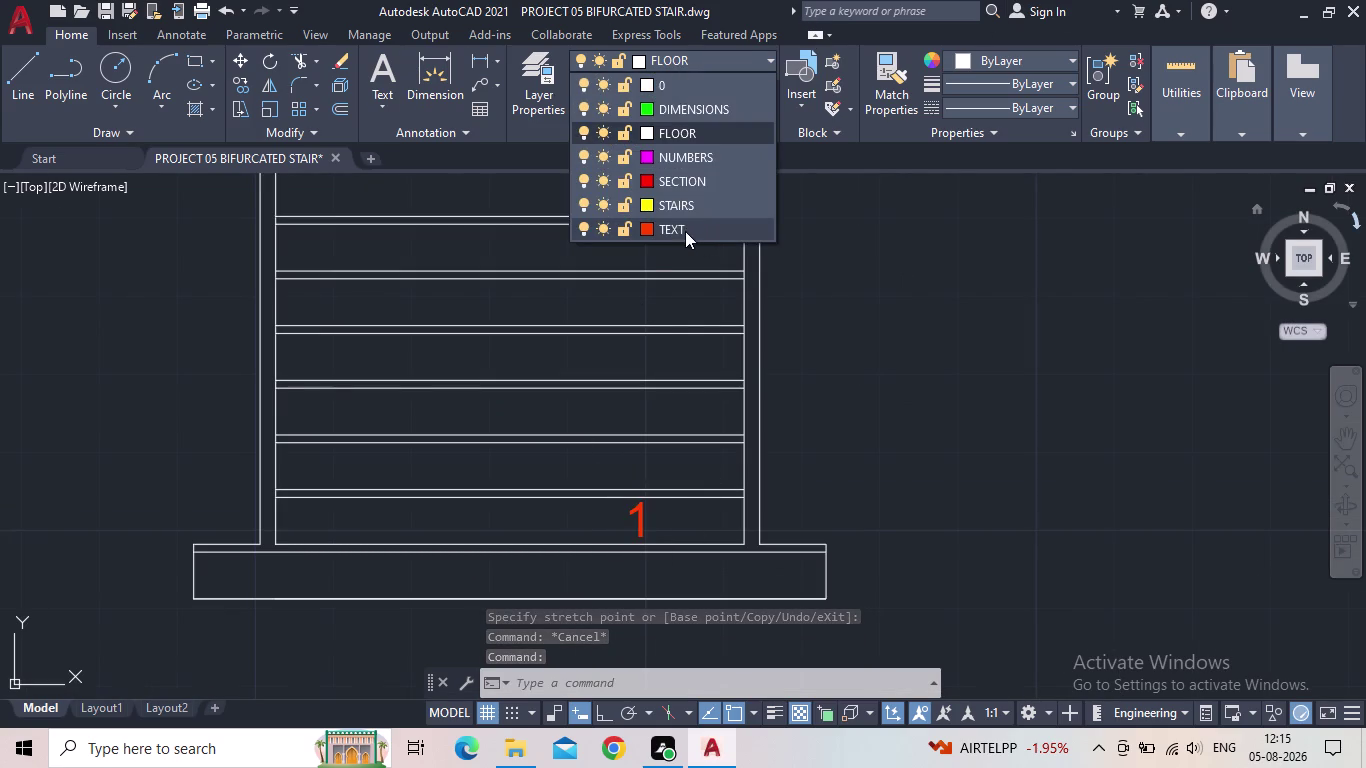
key(Escape)
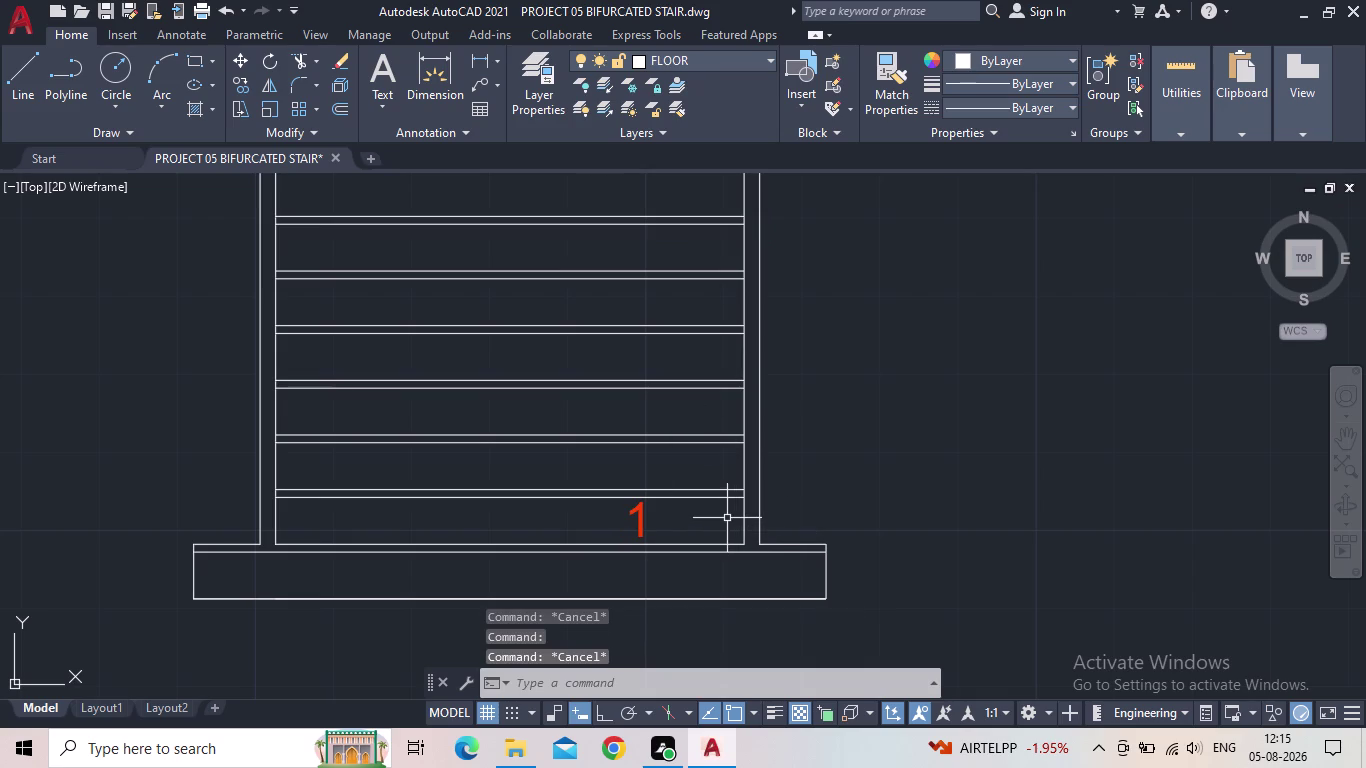
Start copying the number 1 with the CO command.
key(c)
key(o)
key(Return)
click(644, 524)
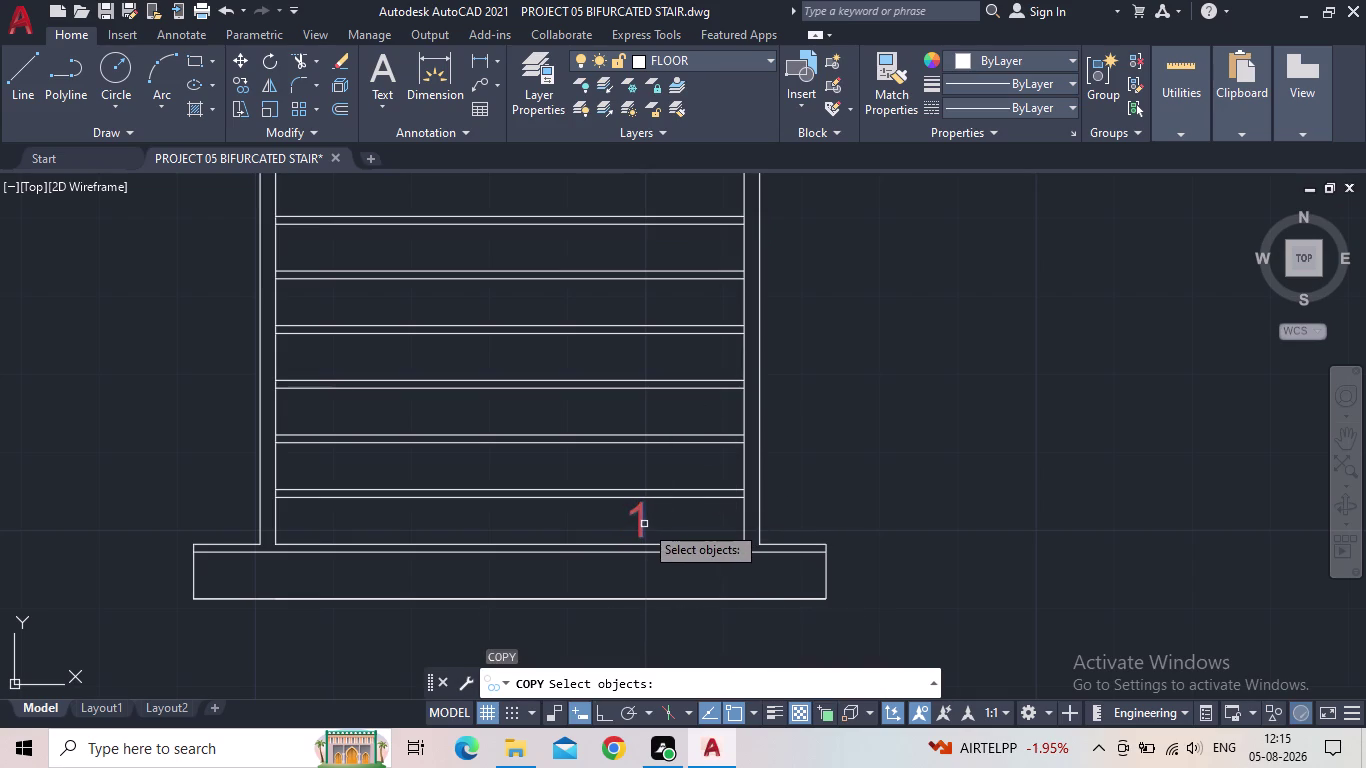
Place copies of the red 1 on each successive tread, from the second tread to the top.
key(space)
click(621, 534)
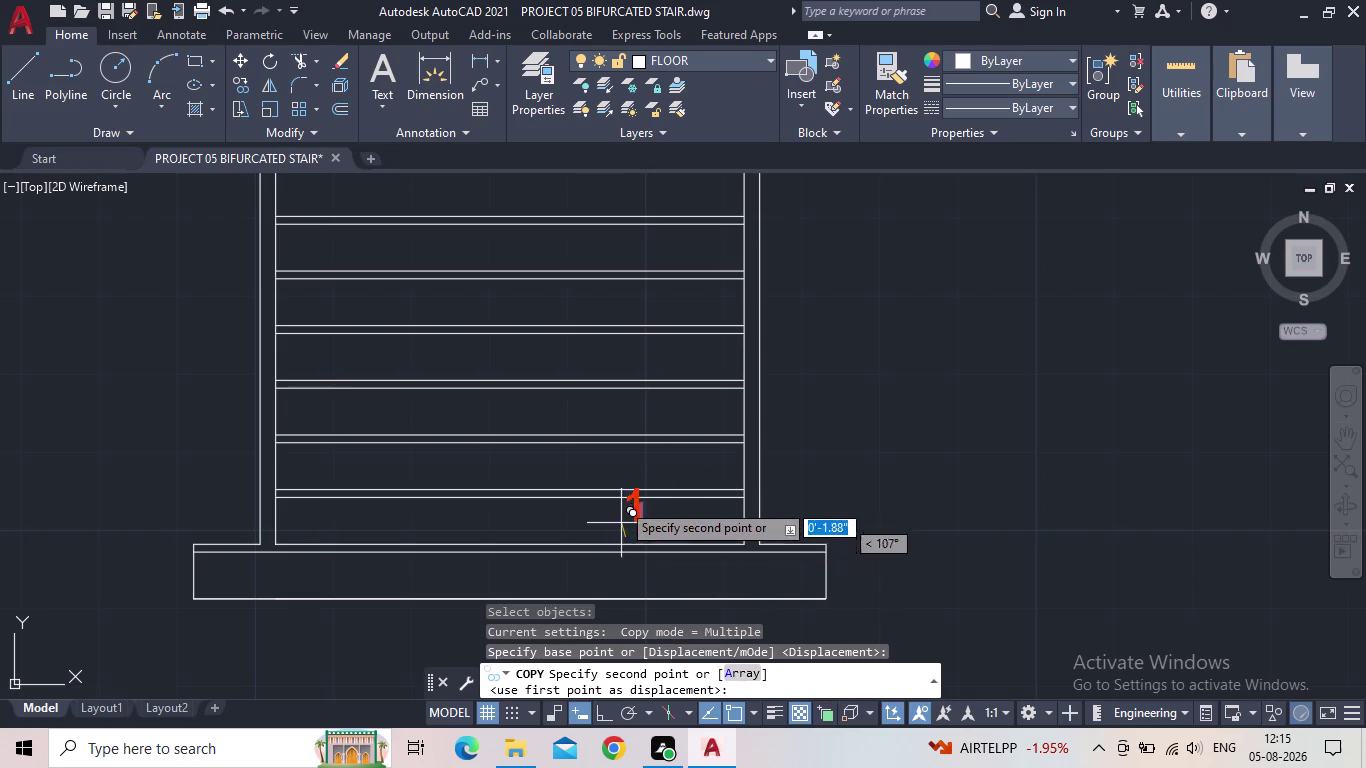
click(623, 480)
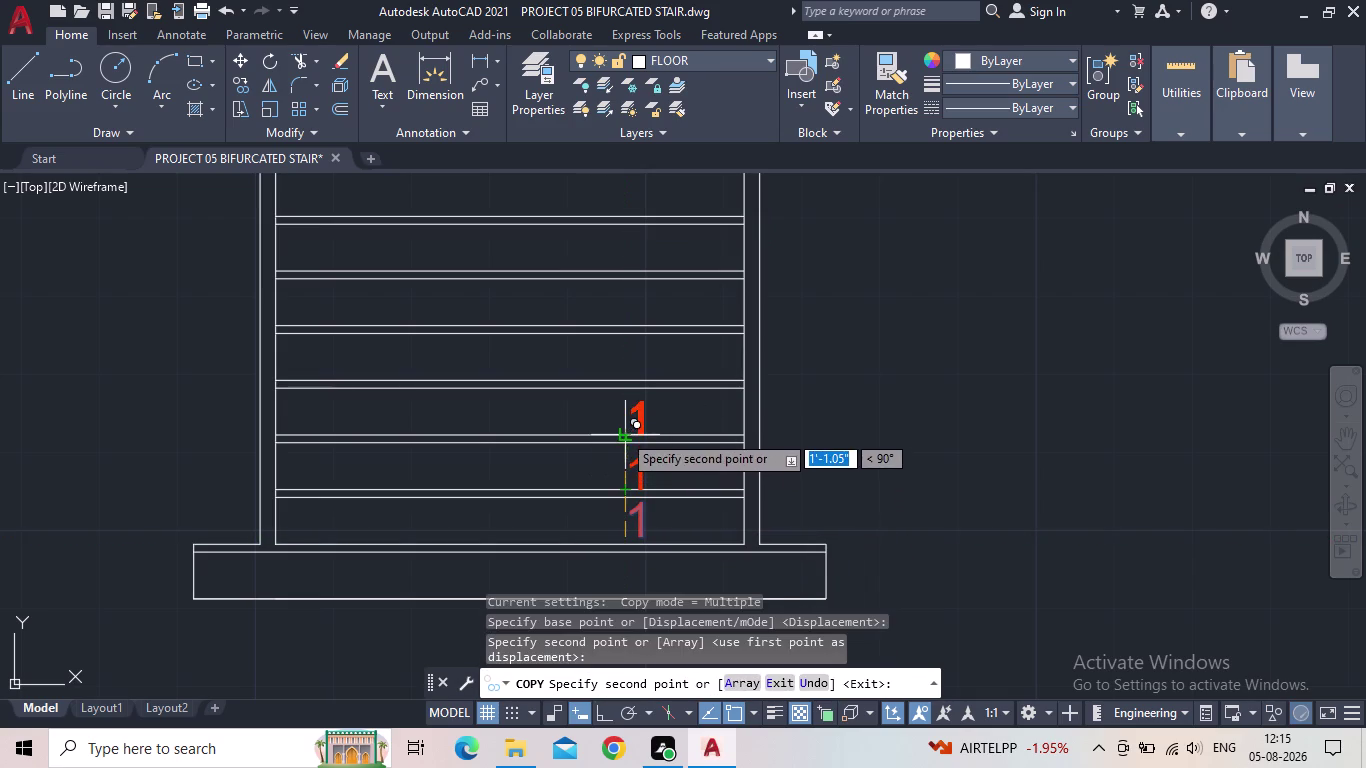
click(622, 430)
click(625, 382)
click(624, 321)
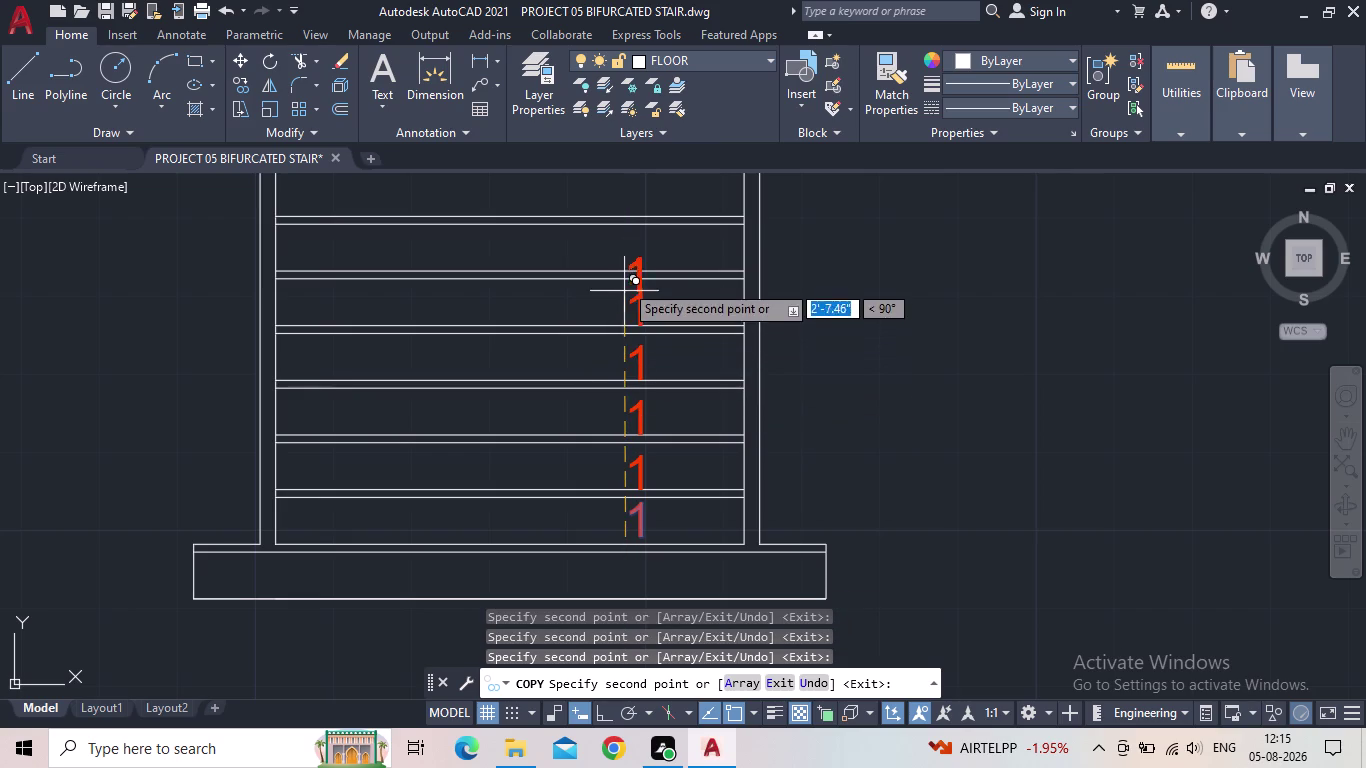
click(624, 265)
middle_drag(627, 240, 627, 436)
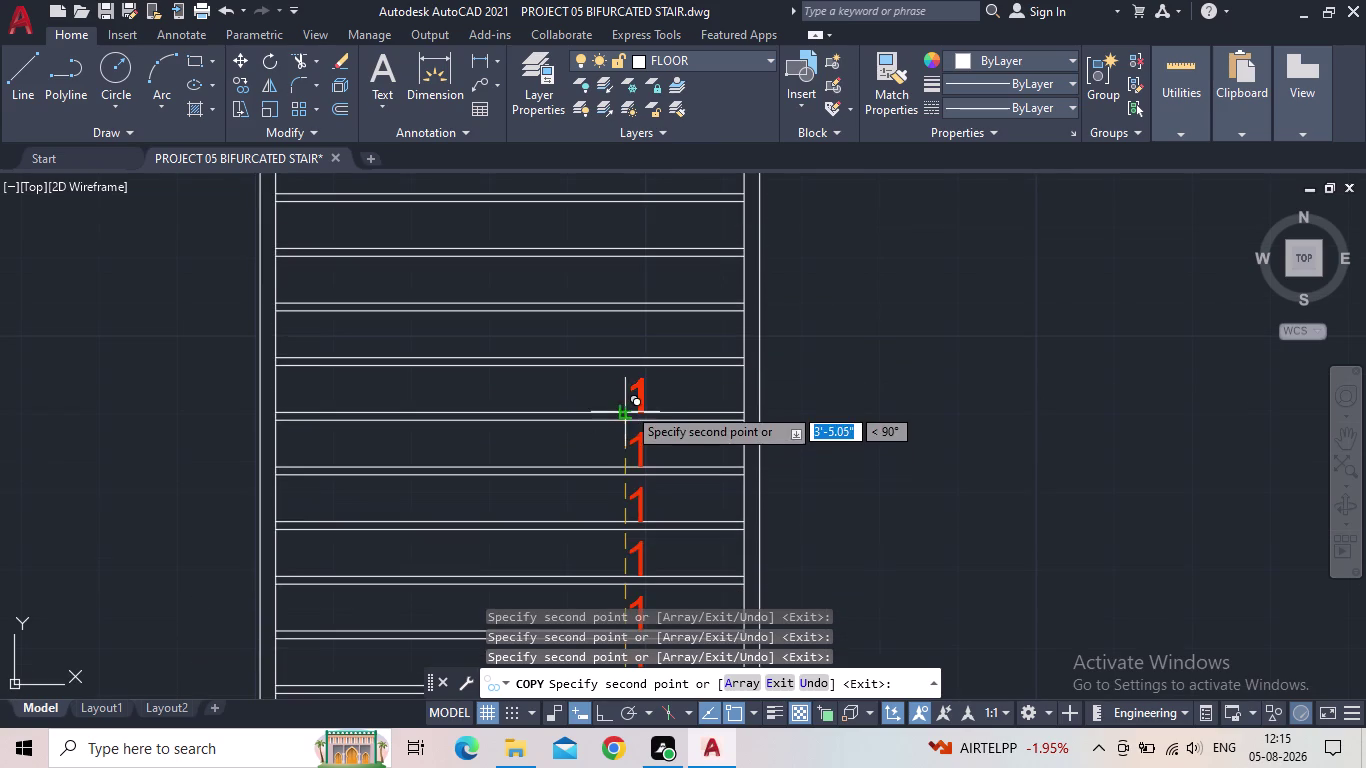
click(627, 406)
click(627, 350)
click(624, 295)
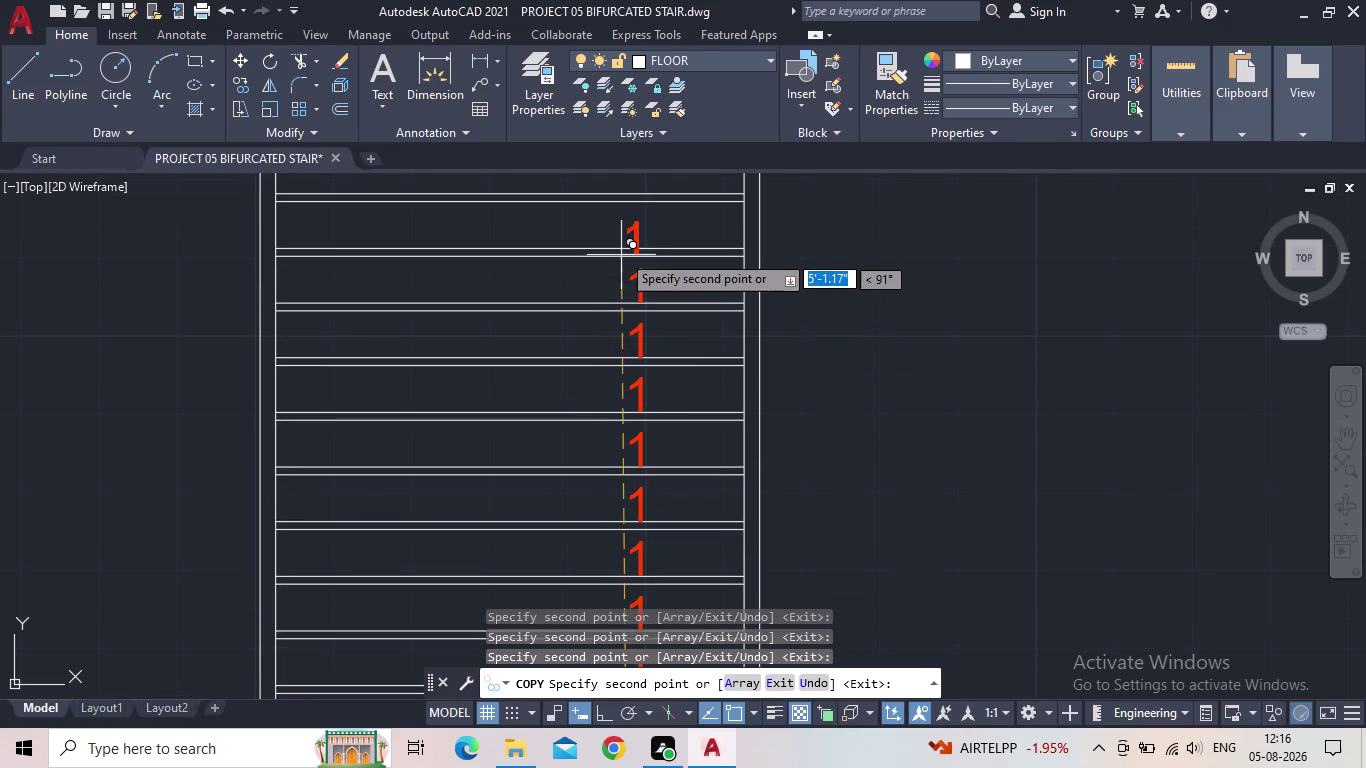
click(622, 247)
middle_drag(621, 257, 620, 476)
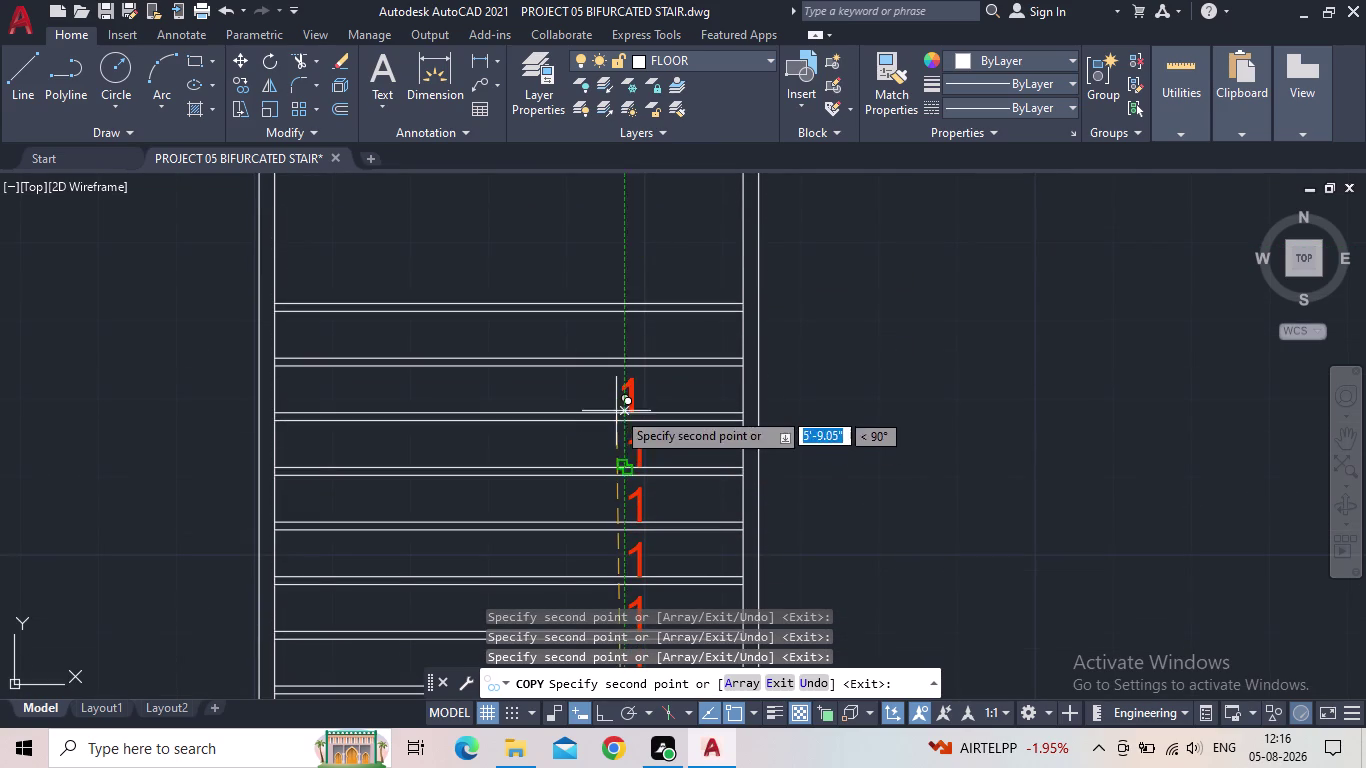
click(616, 407)
click(625, 355)
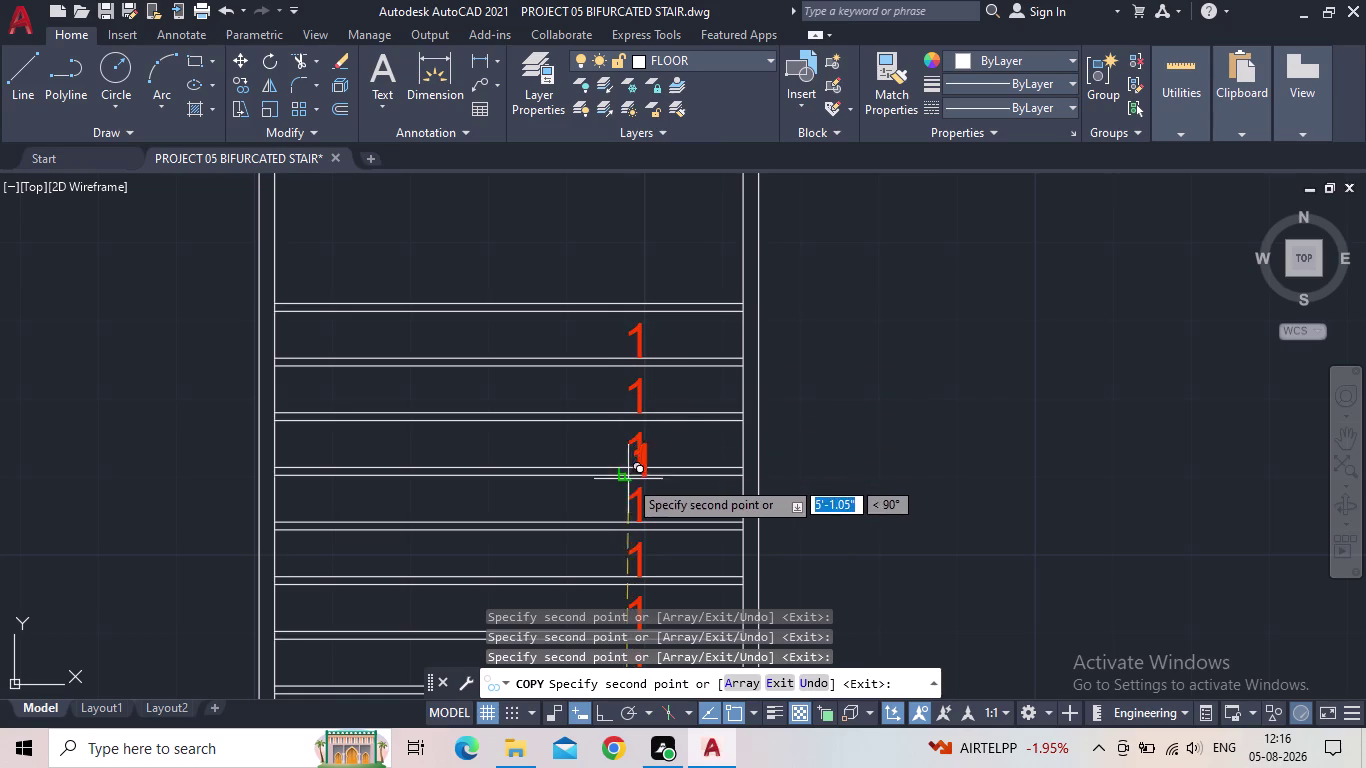
key(Escape)
scroll(down, 3)
middle_drag(634, 475, 612, 295)
scroll(down, 3)
Start TCOUNT and pick the twelve tread labels in order from bottom to top.
key(t)
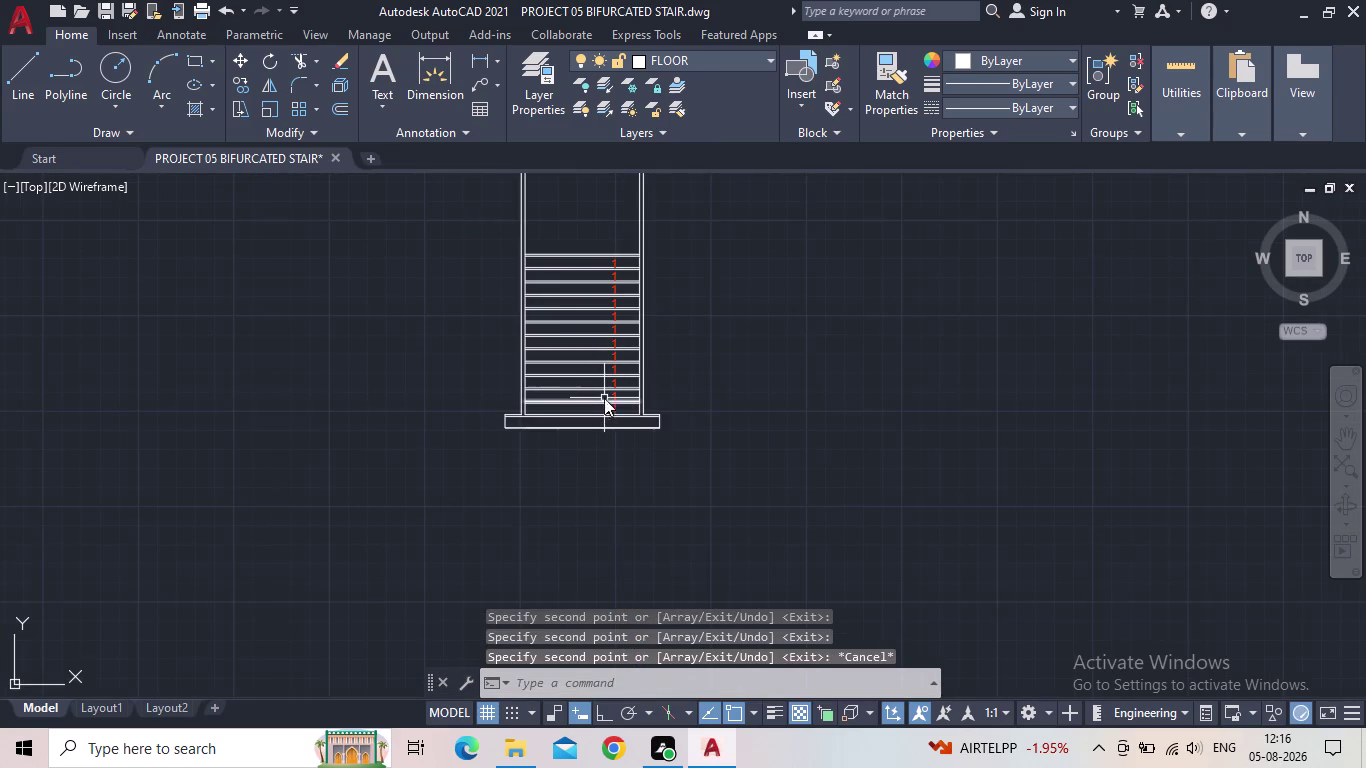
key(c)
click(685, 442)
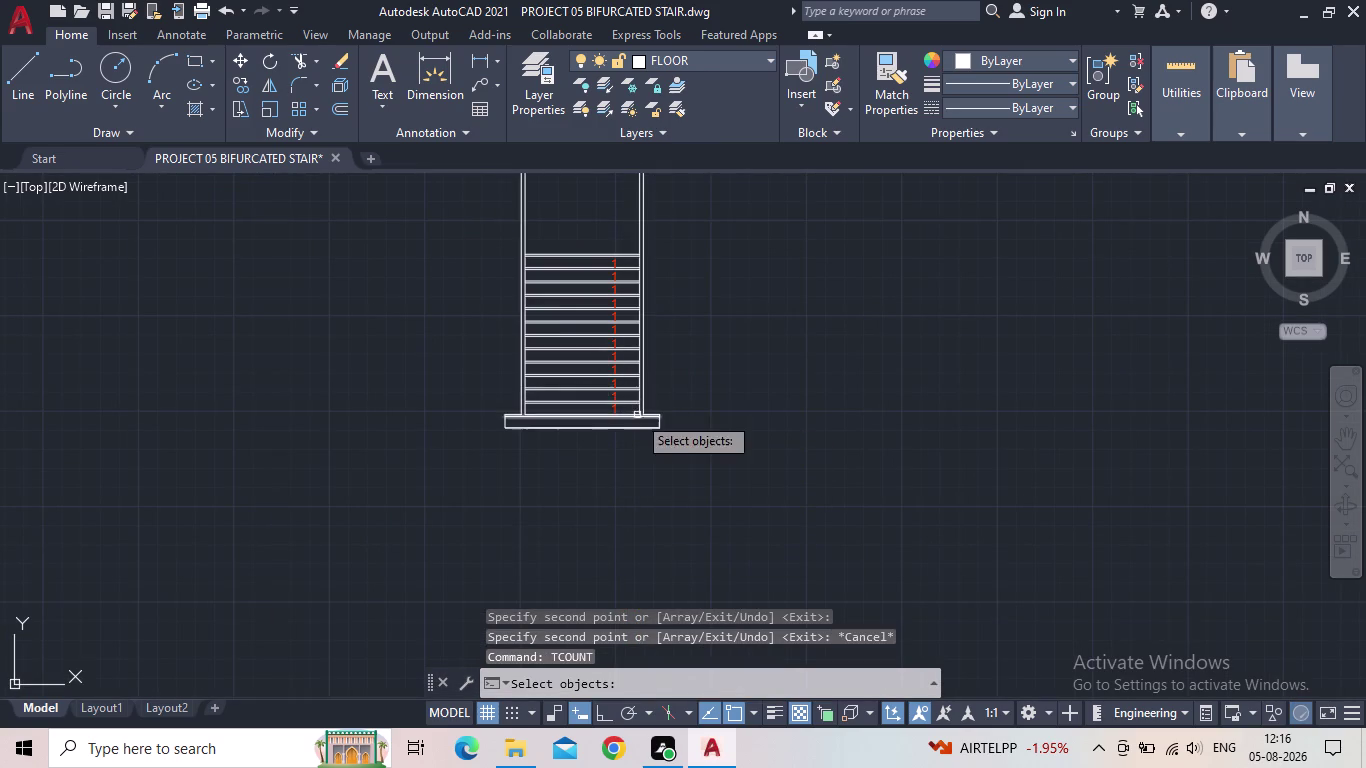
scroll(up, 3)
click(568, 417)
click(567, 360)
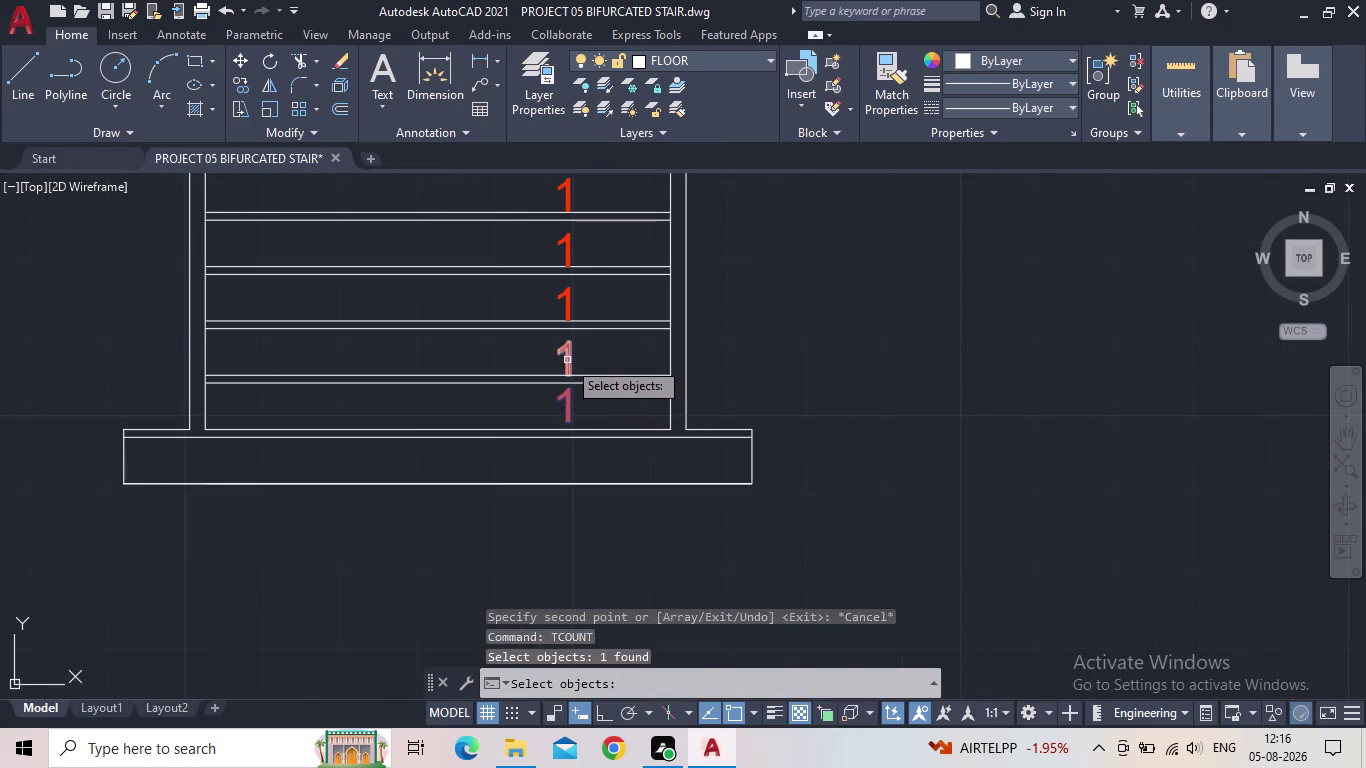
click(566, 296)
click(570, 246)
middle_drag(592, 251, 594, 375)
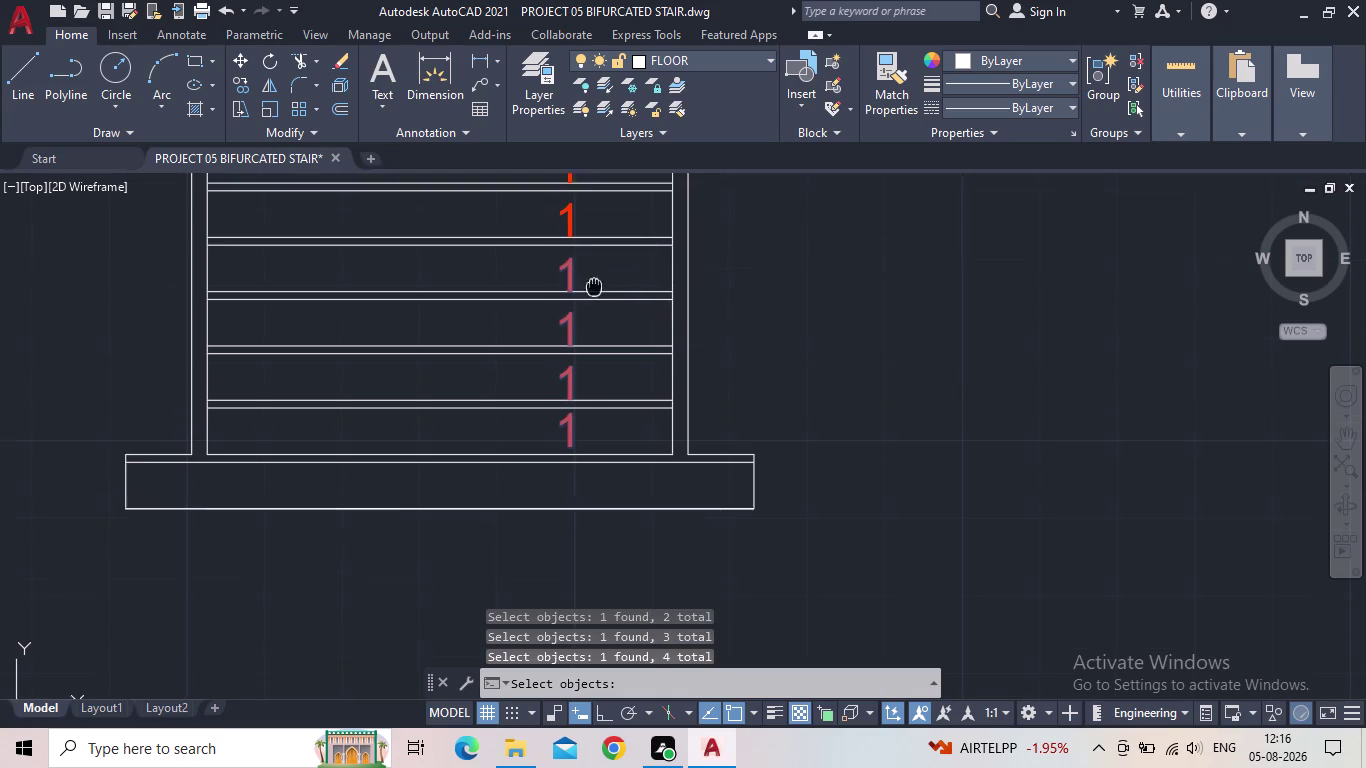
middle_drag(594, 375, 617, 528)
click(593, 466)
click(593, 416)
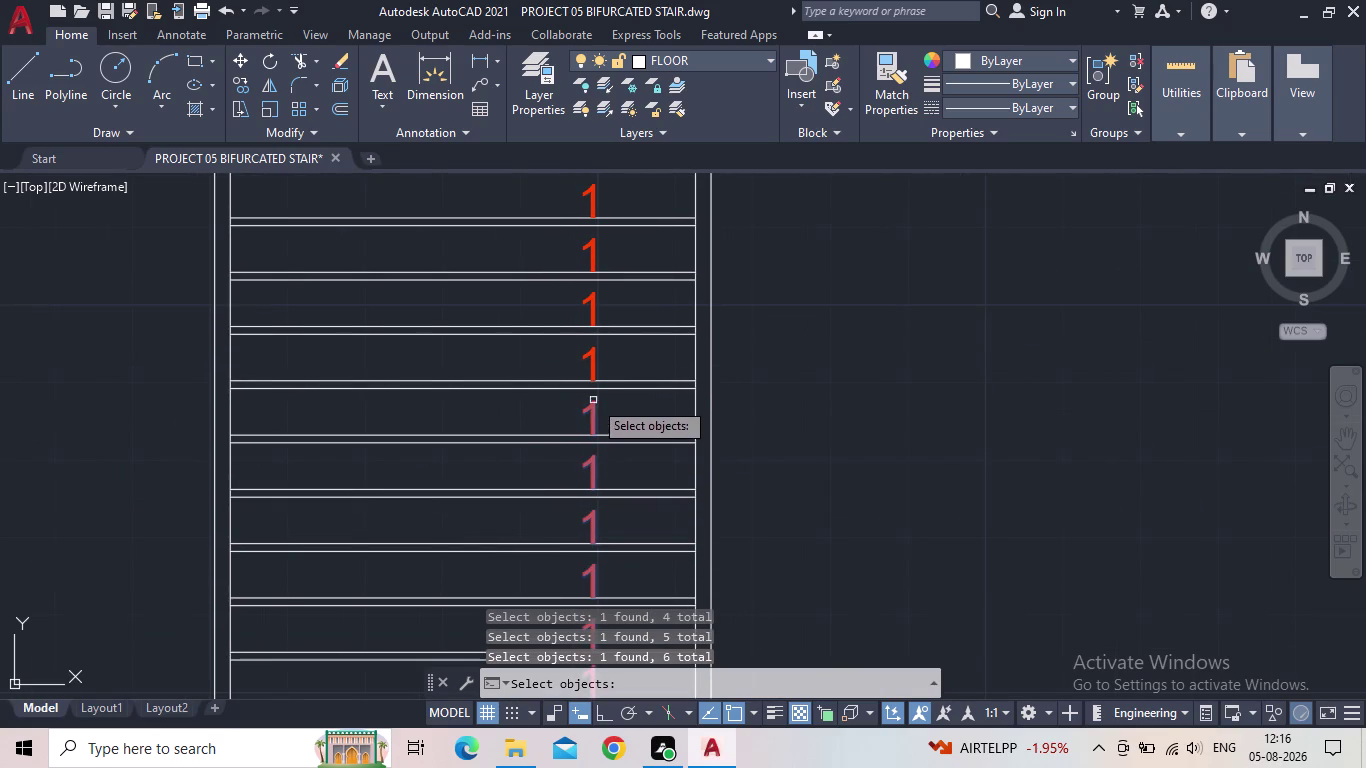
click(593, 358)
click(591, 305)
click(589, 260)
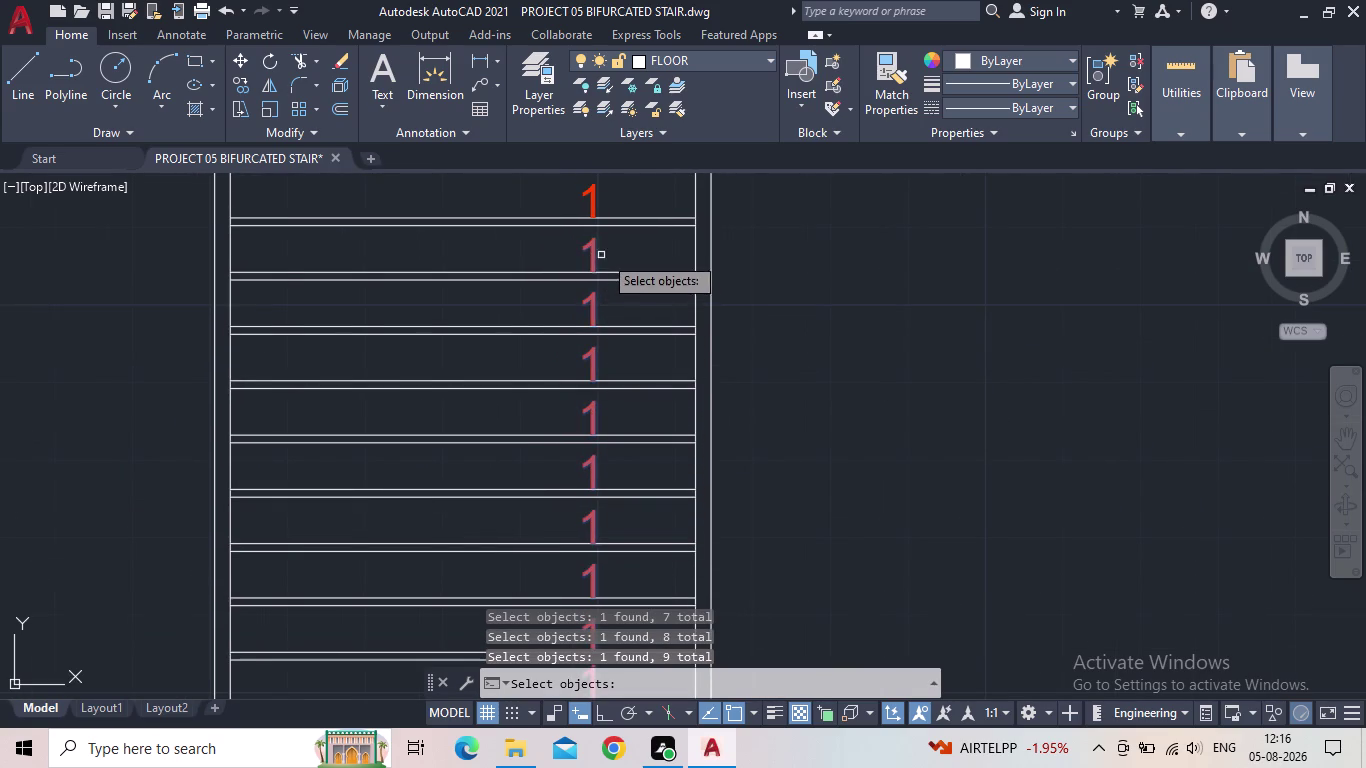
middle_drag(613, 258, 612, 540)
click(591, 486)
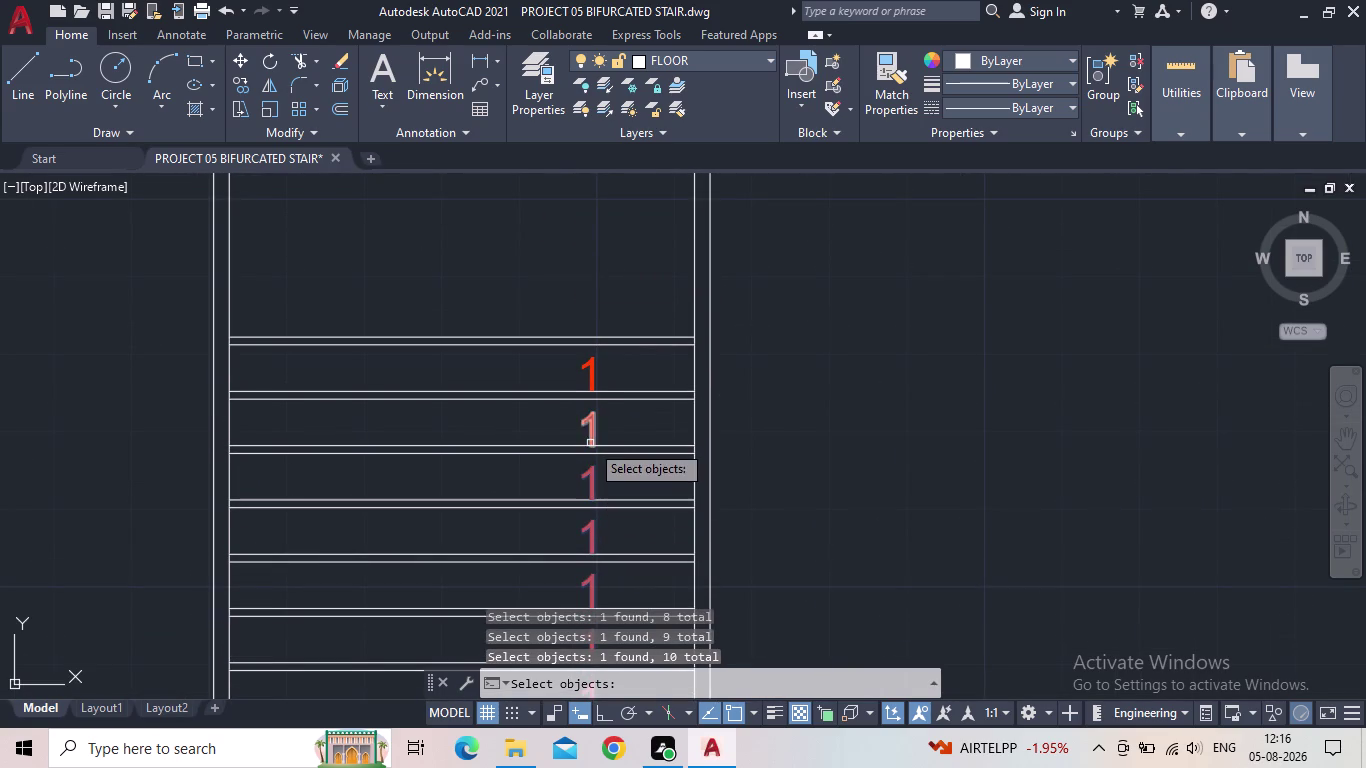
click(590, 442)
click(589, 368)
key(space)
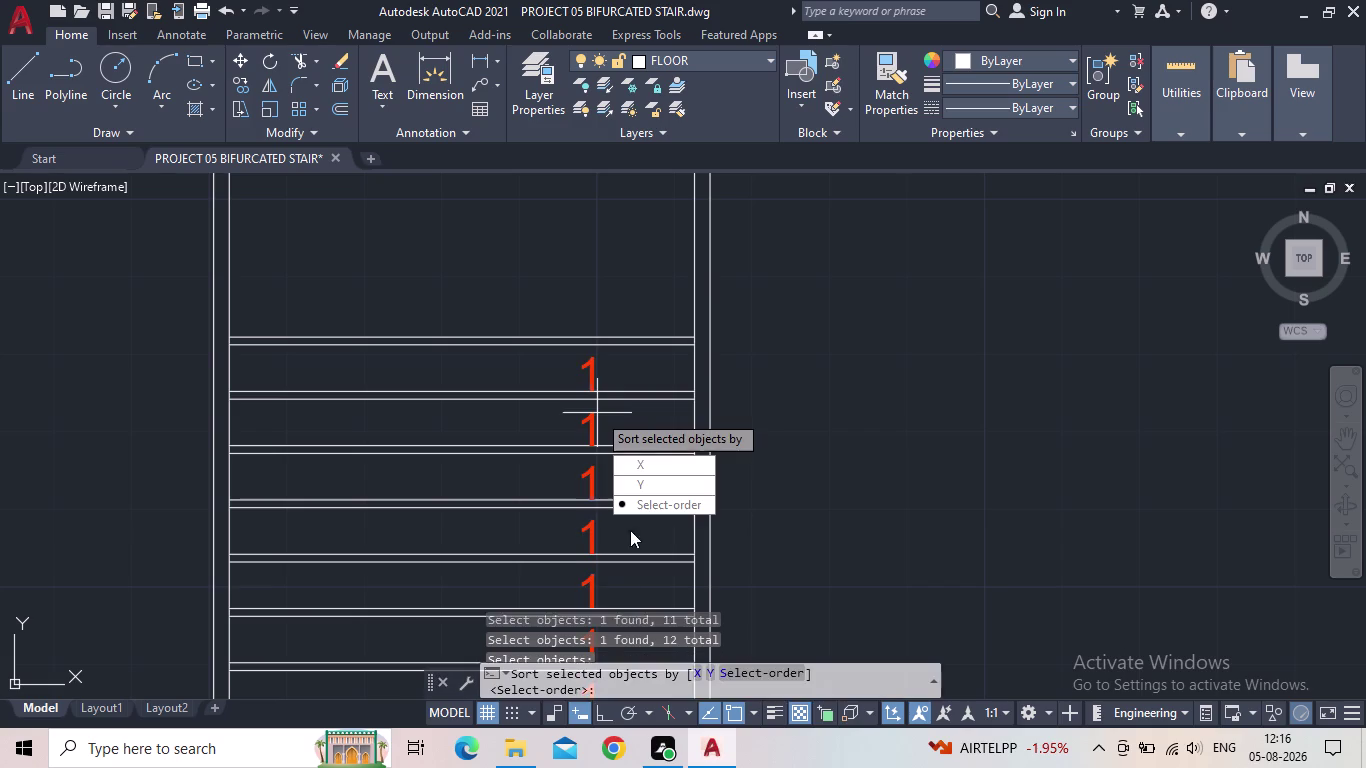
Number the labels in pick order, starting at 1 with increment 1, overwriting their text.
click(741, 671)
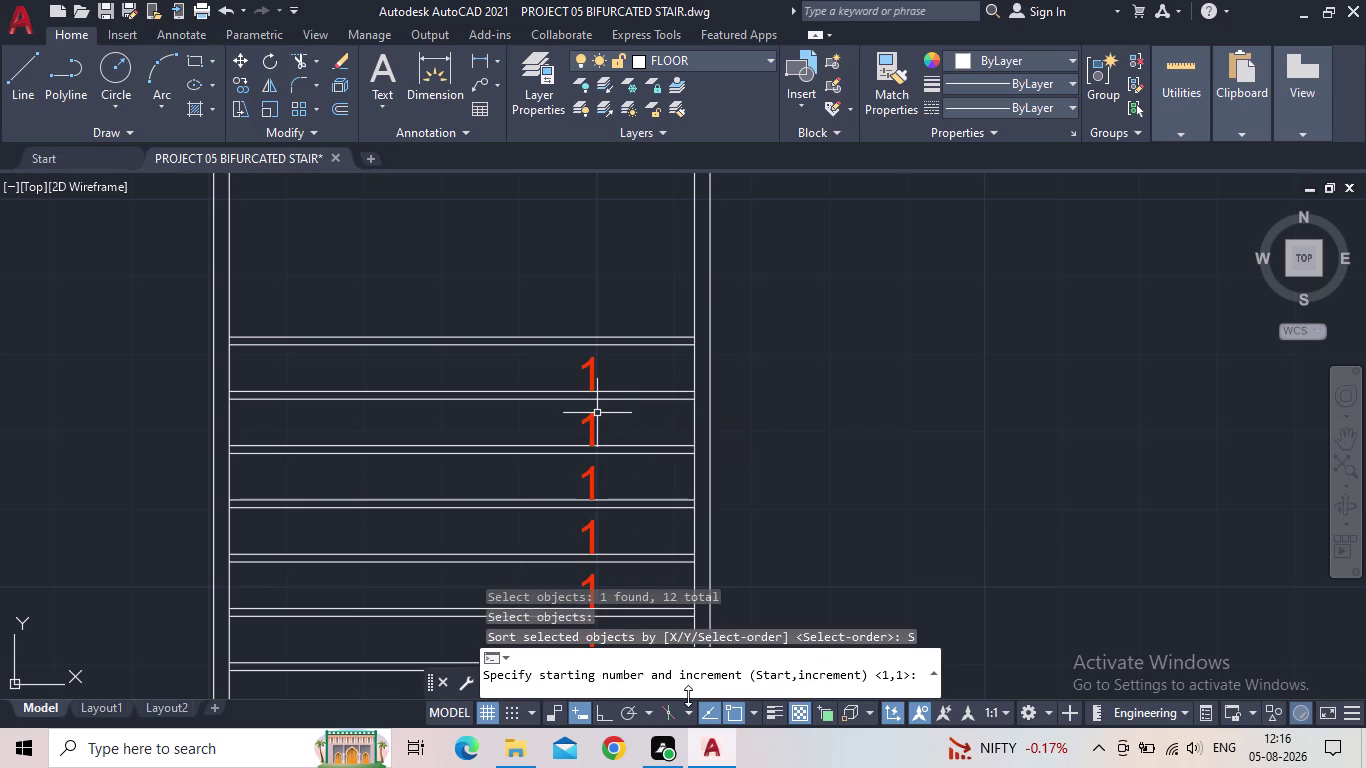
text(1.)
key(BackSpace)
key(comma)
key(1)
key(Return)
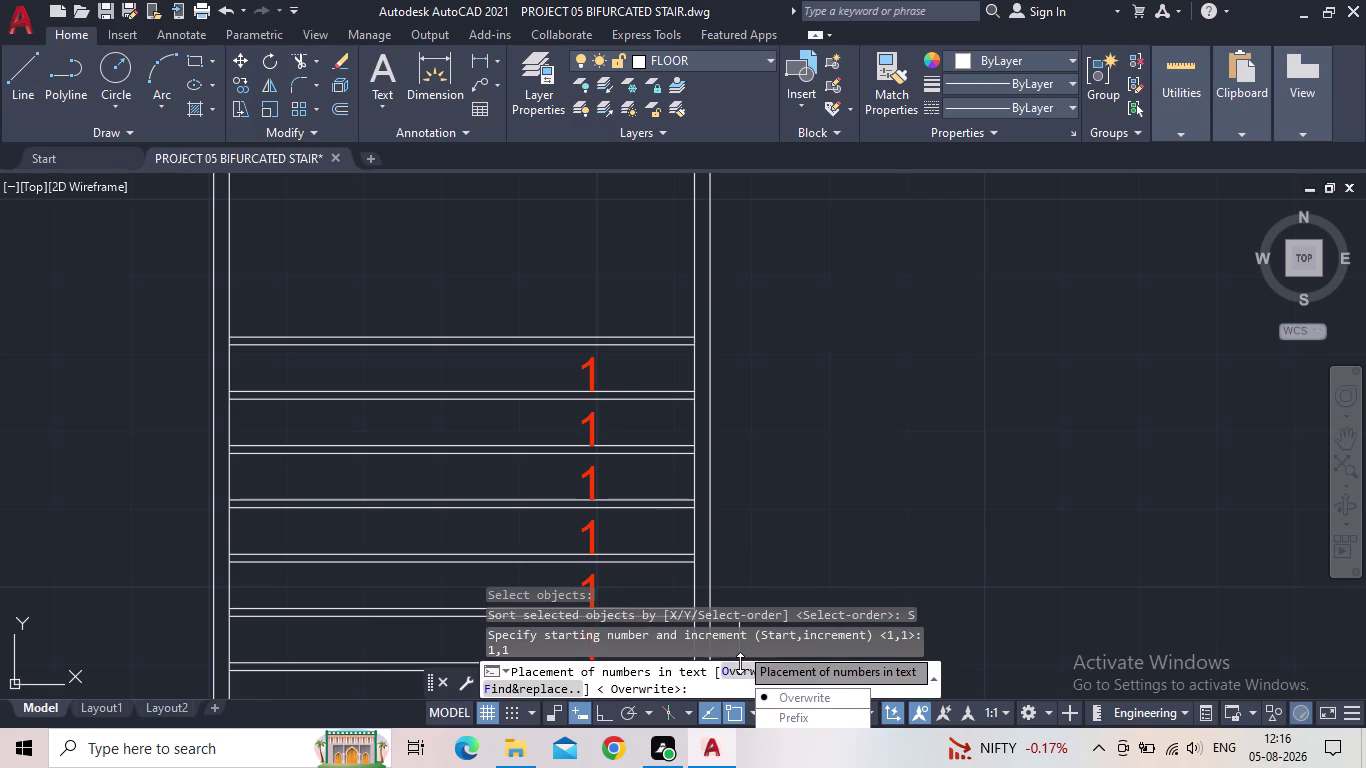
drag(790, 691, 597, 413)
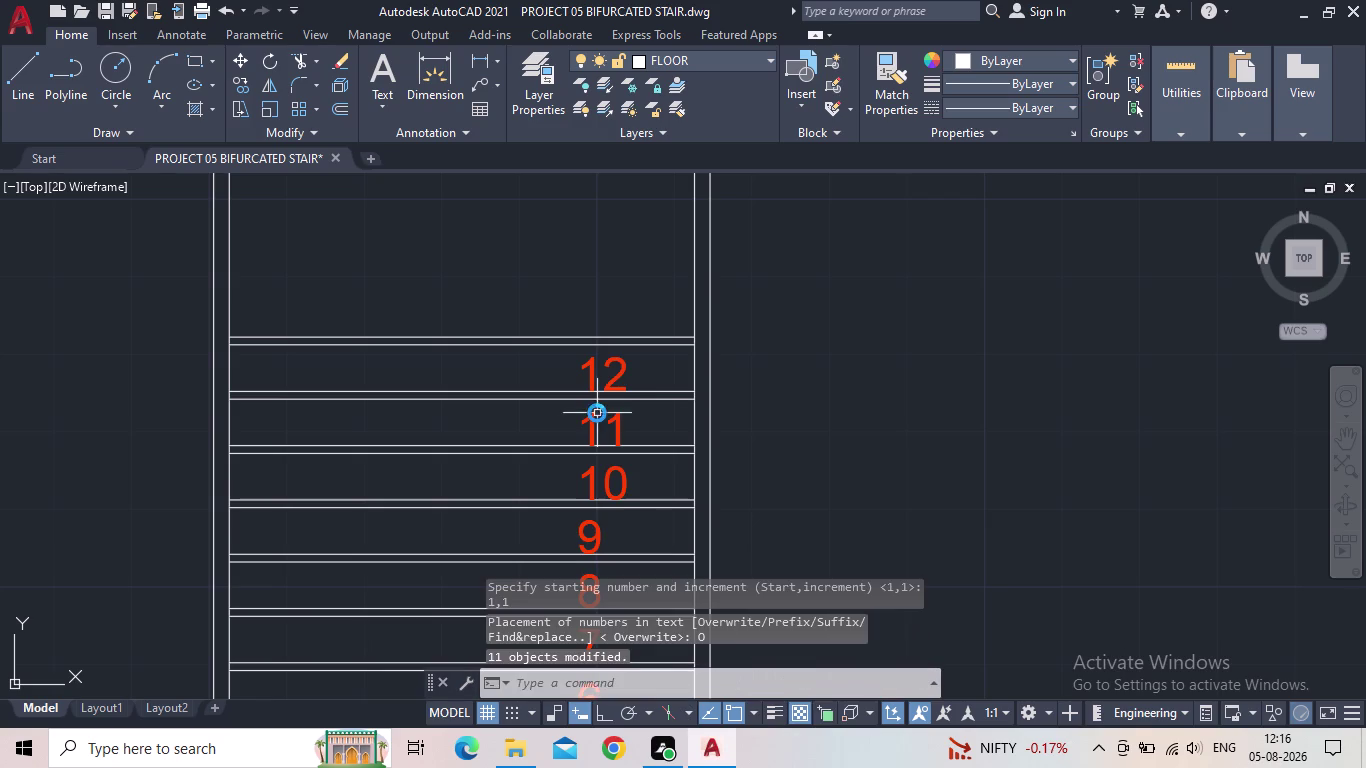
scroll(down, 3)
middle_drag(619, 380, 576, 324)
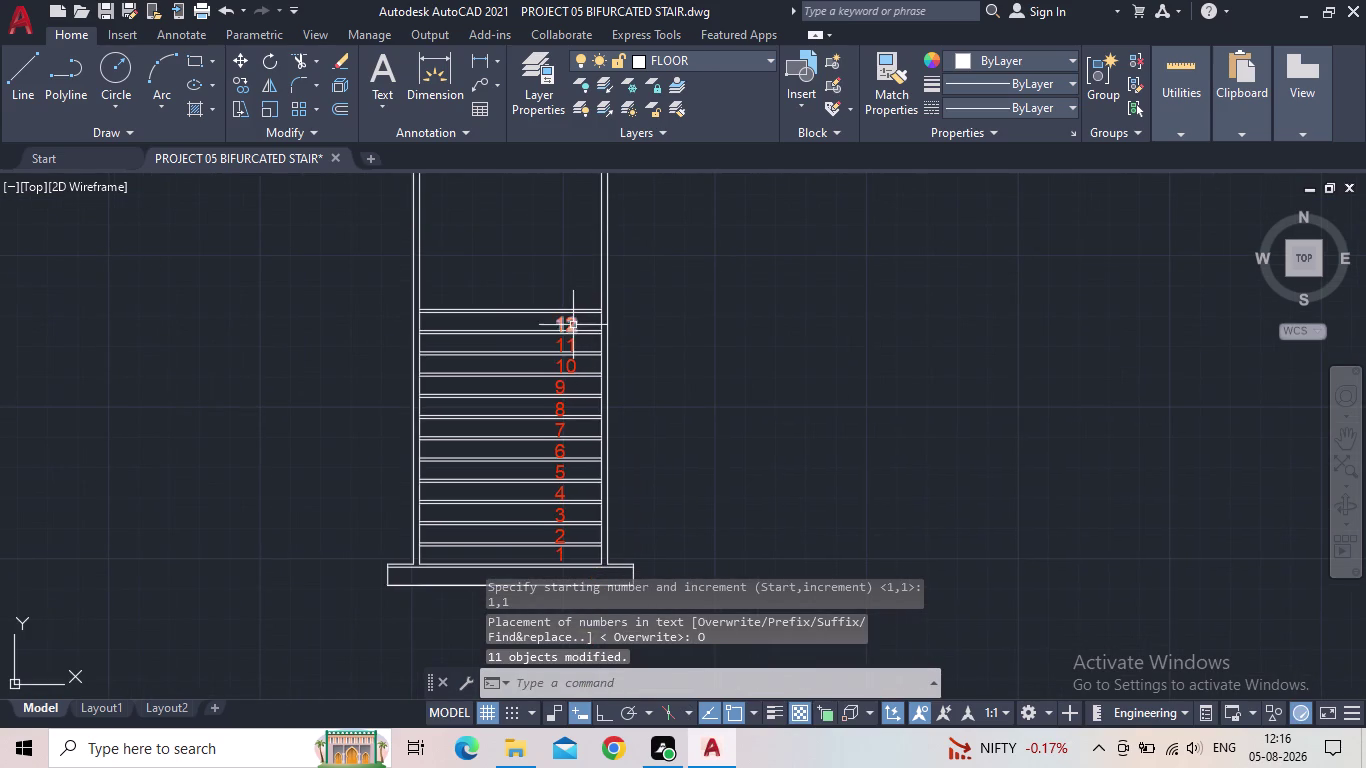
key(Escape)
scroll(up, 3)
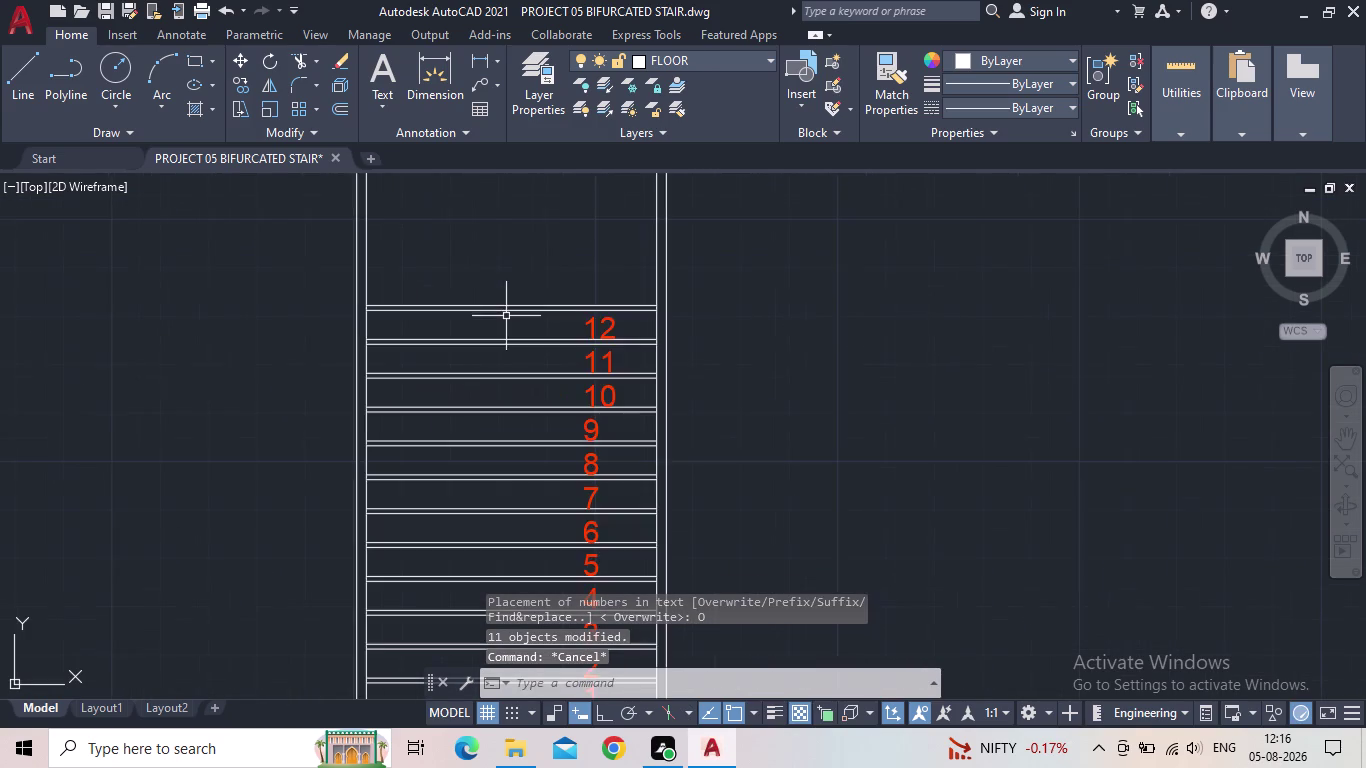
scroll(up, 3)
middle_drag(511, 323, 526, 392)
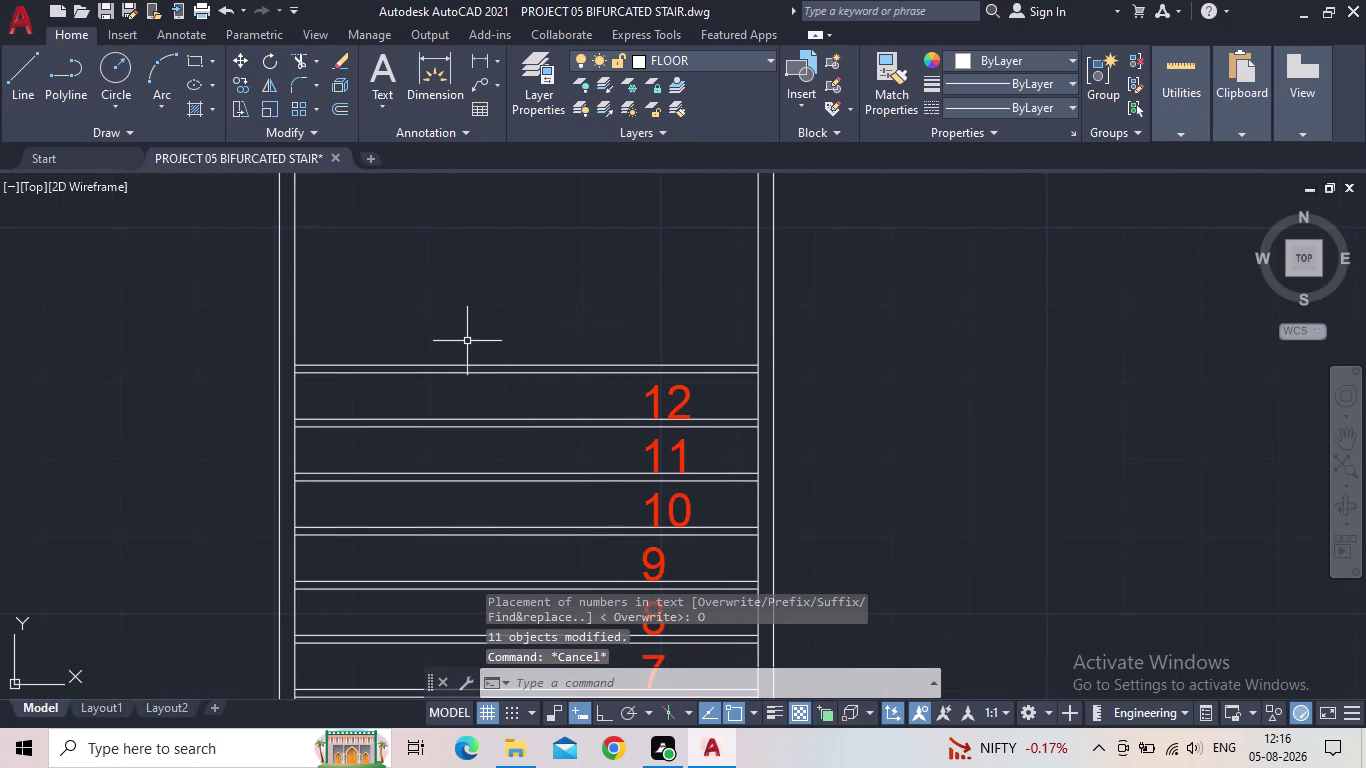
key(o)
key(Return)
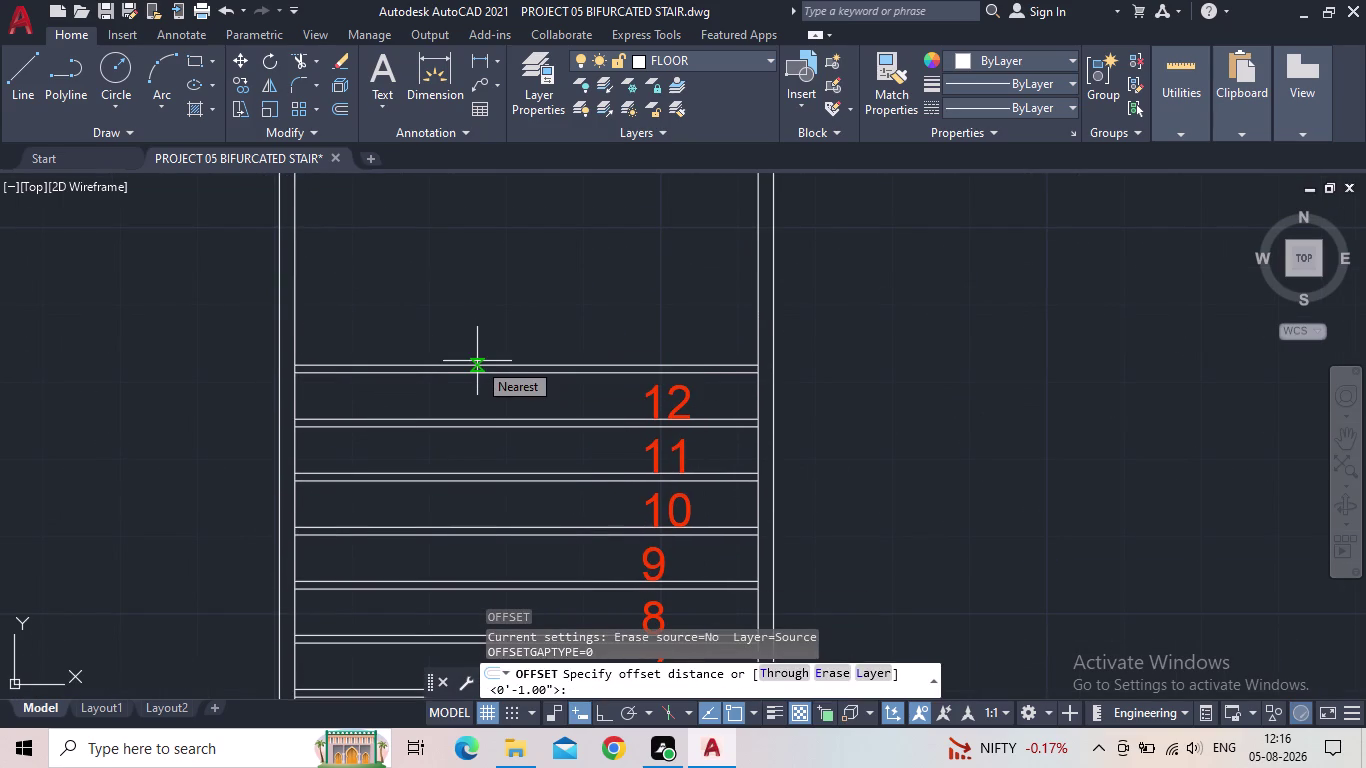
Offset the top tread line 7 inches upward to add a new line.
text(7")
key(Return)
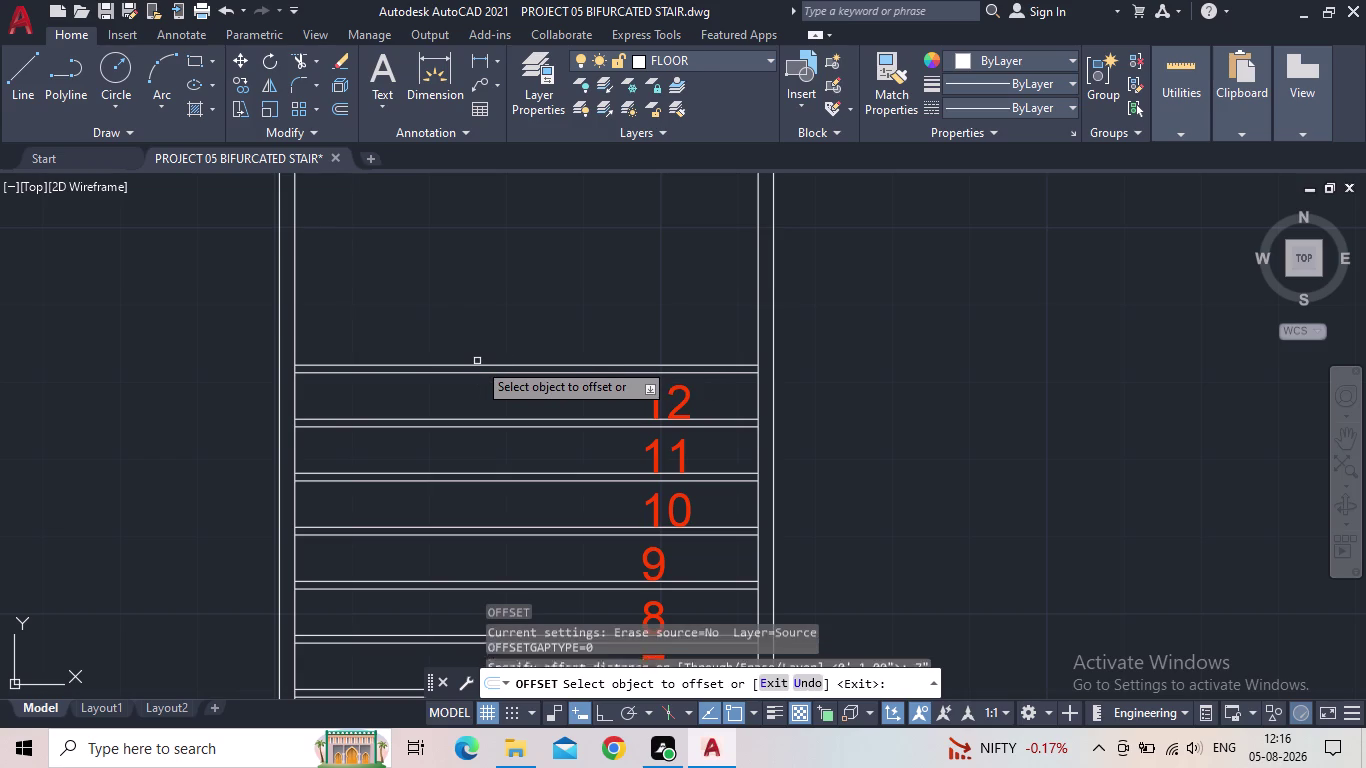
click(492, 365)
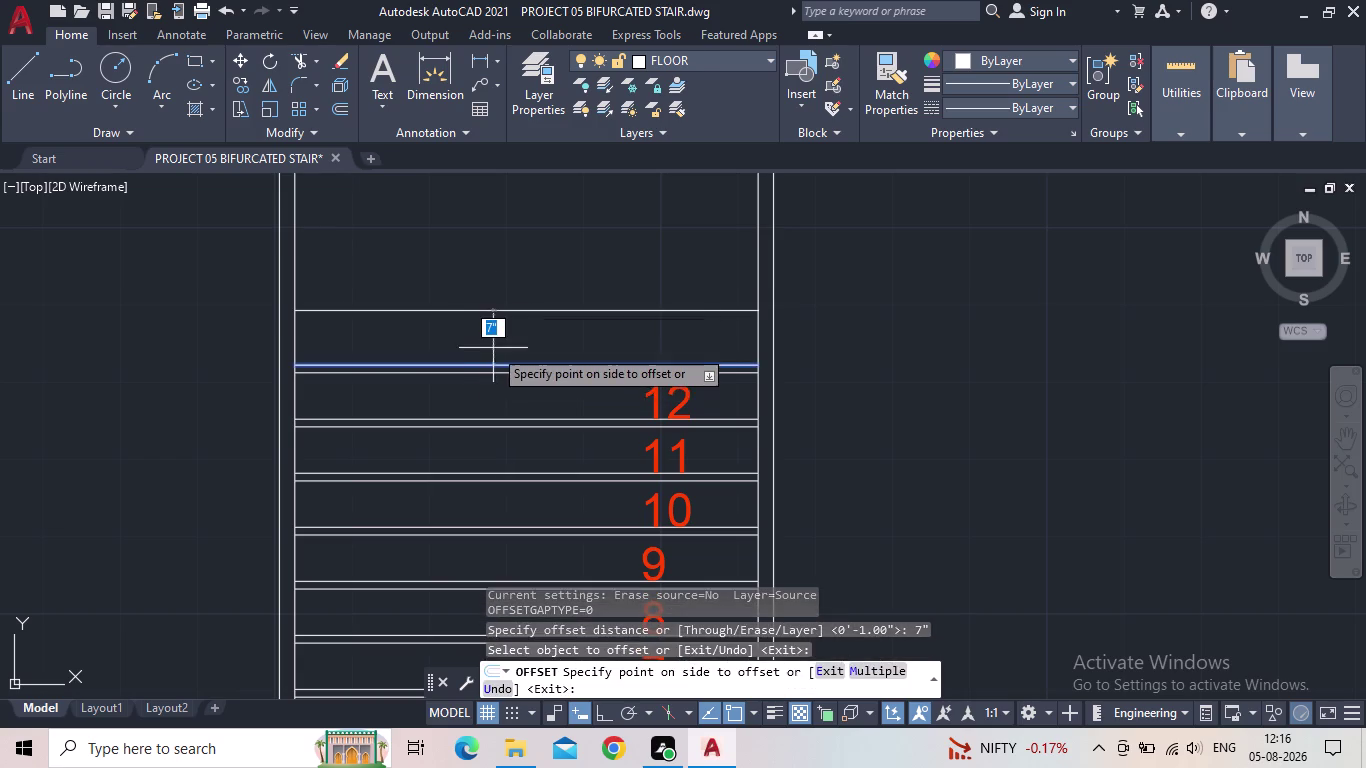
click(494, 295)
key(Escape)
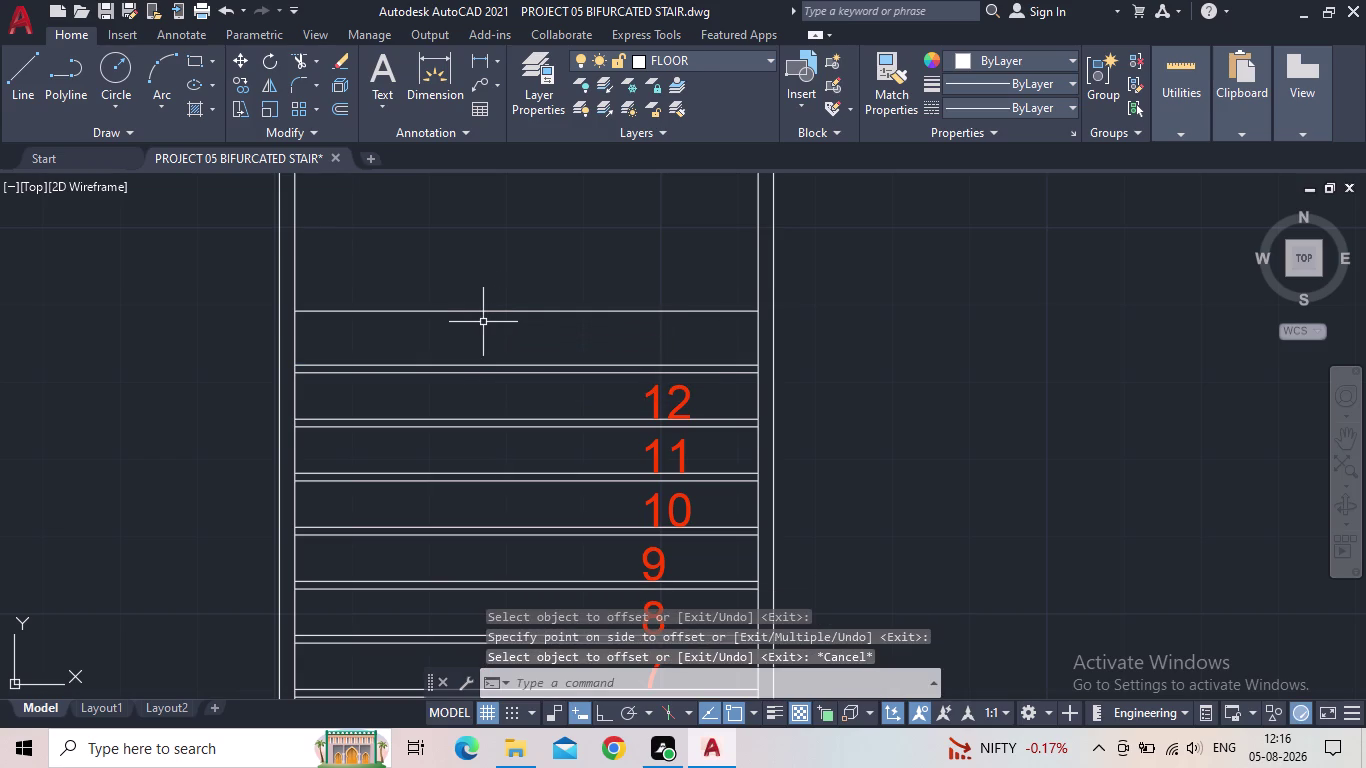
Offset the top tread line by 1 inch to create the nosing line.
key(o)
key(Return)
text(1")
key(Return)
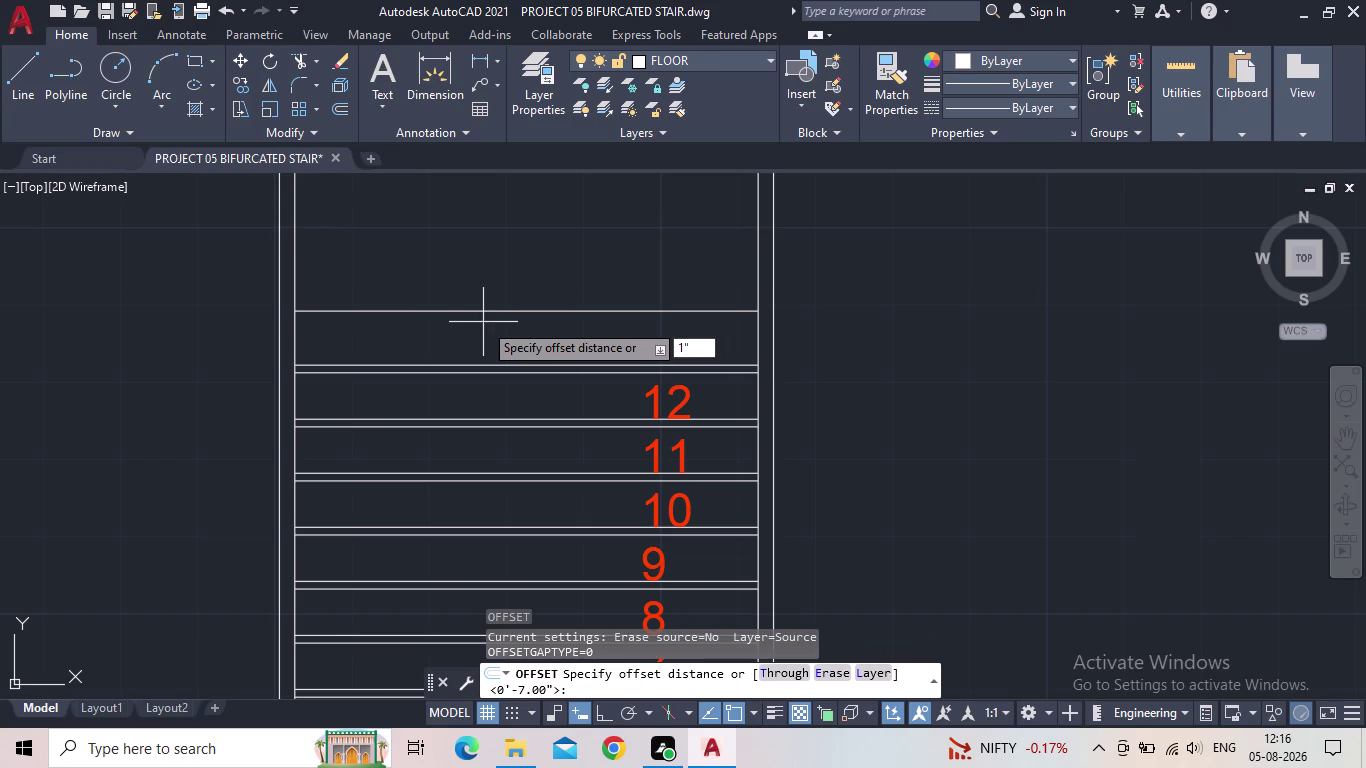
click(470, 309)
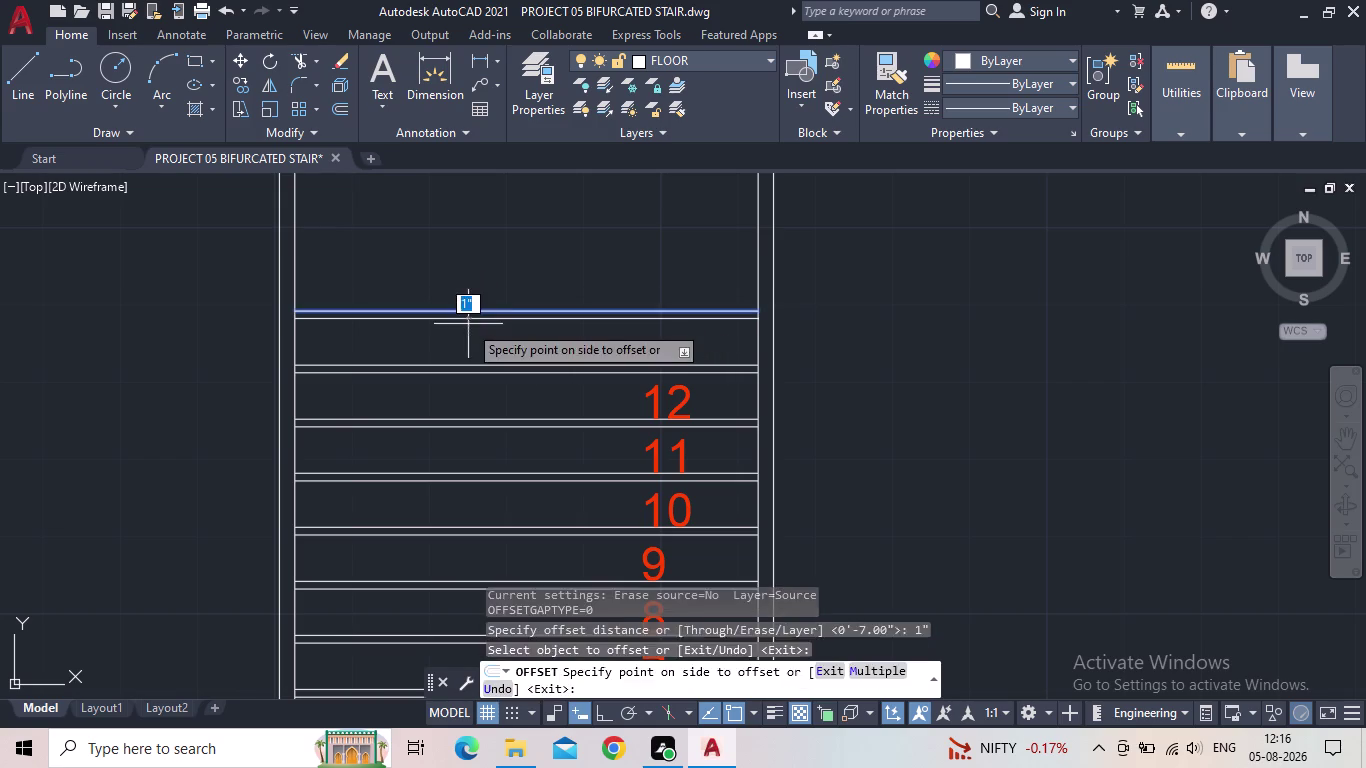
click(468, 324)
key(Escape)
scroll(down, 3)
middle_drag(612, 371, 392, 286)
scroll(up, 3)
click(421, 308)
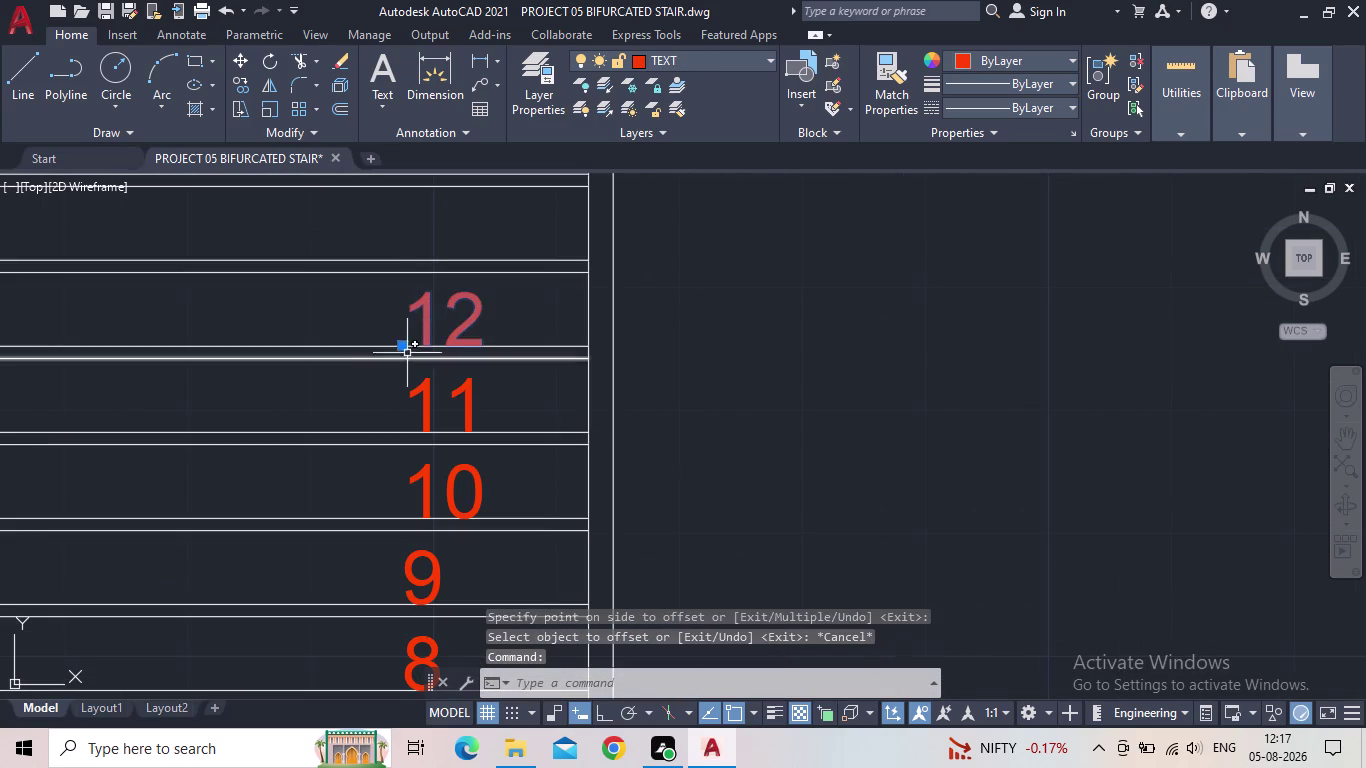
Reposition the 12 label onto its tread using its insertion grip.
click(404, 344)
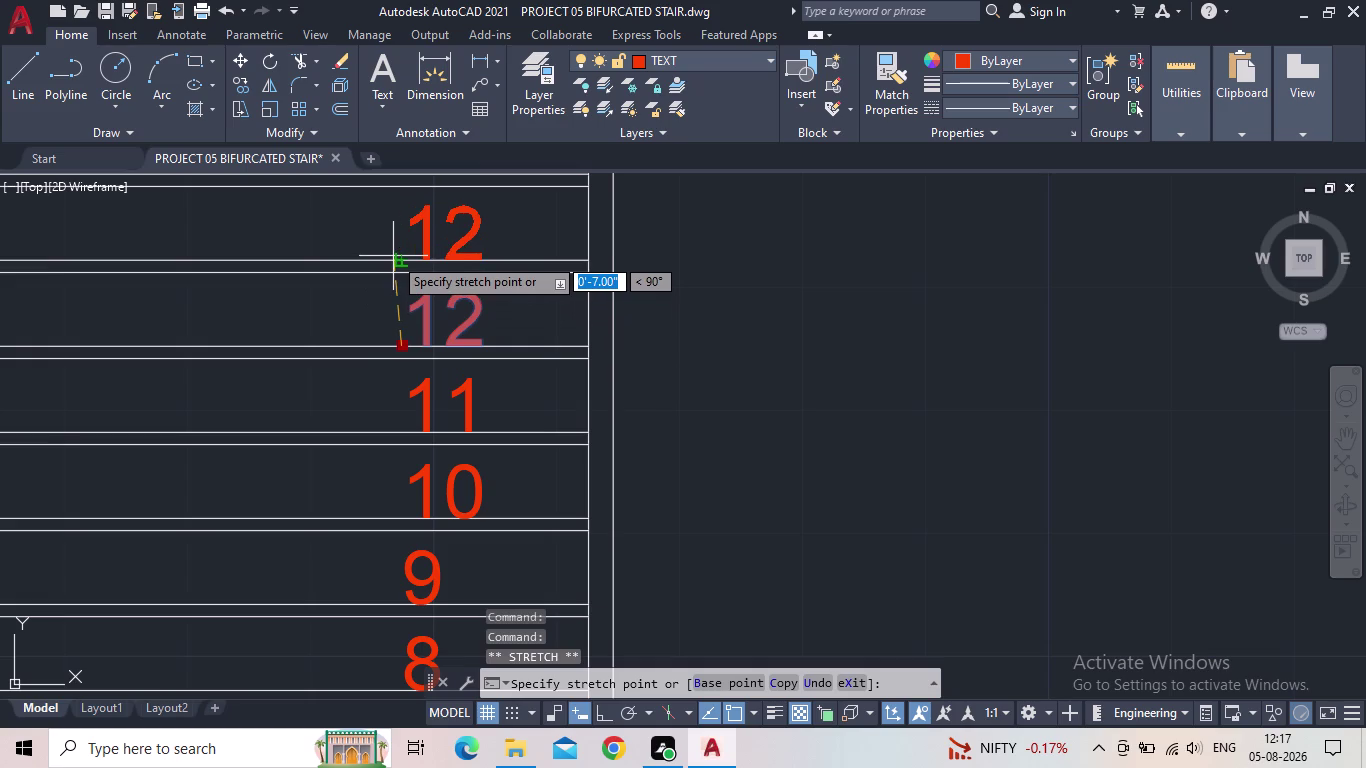
click(394, 250)
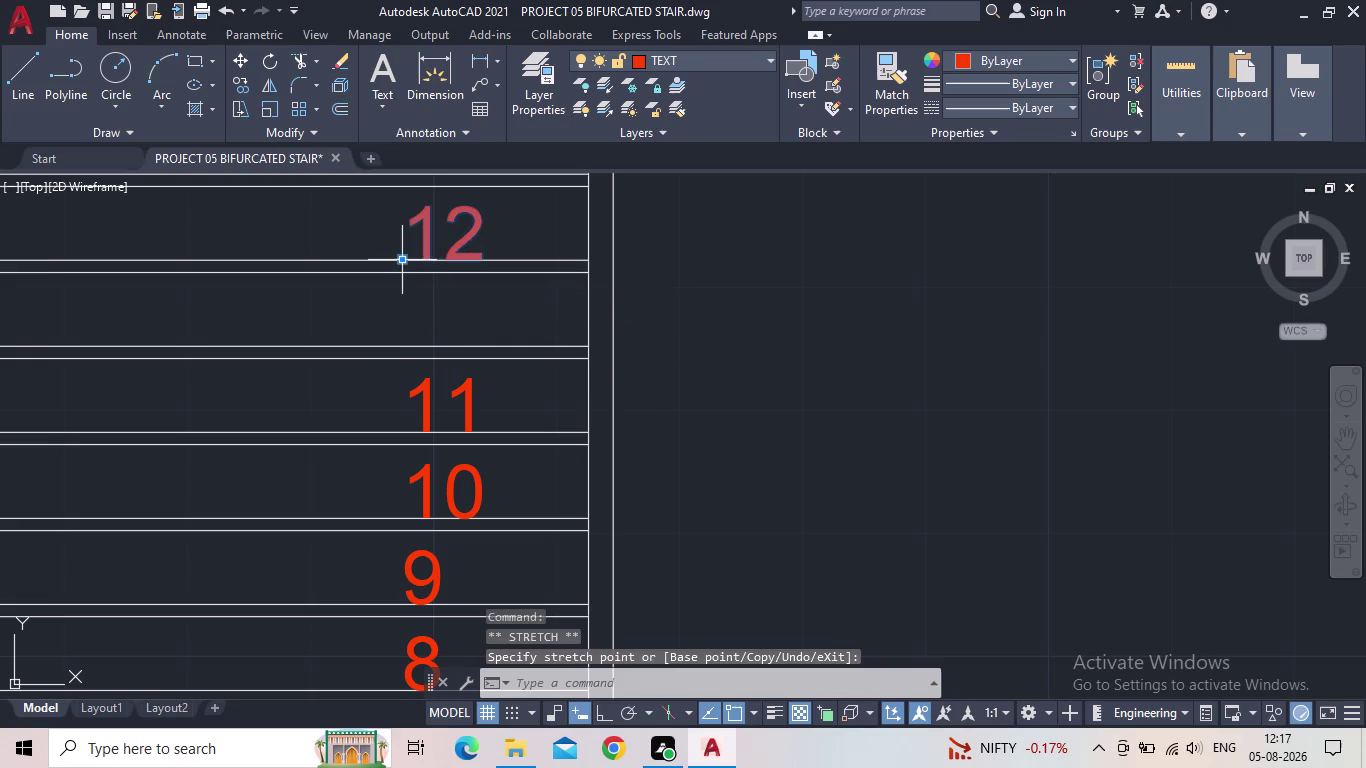
click(402, 257)
click(408, 327)
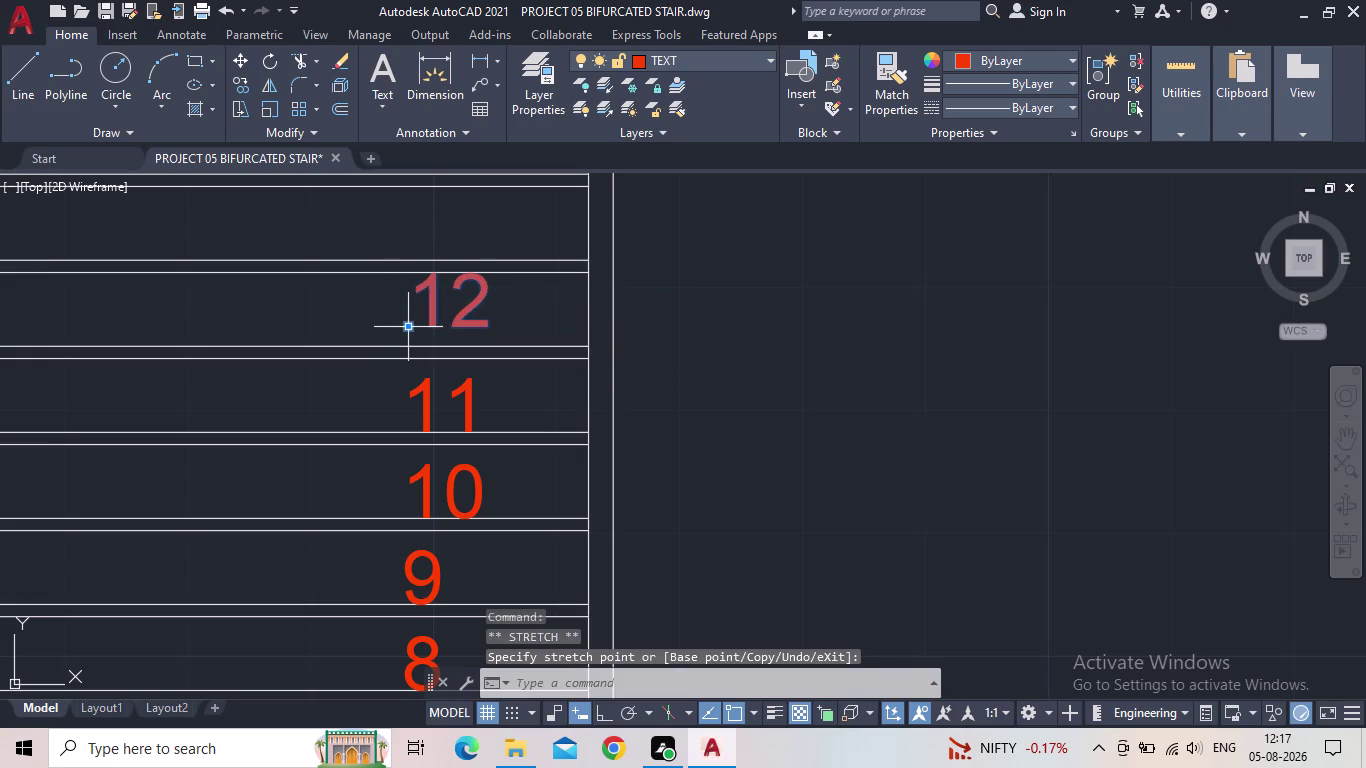
Copy the 12 label up onto the new top tread.
key(c)
key(o)
key(Return)
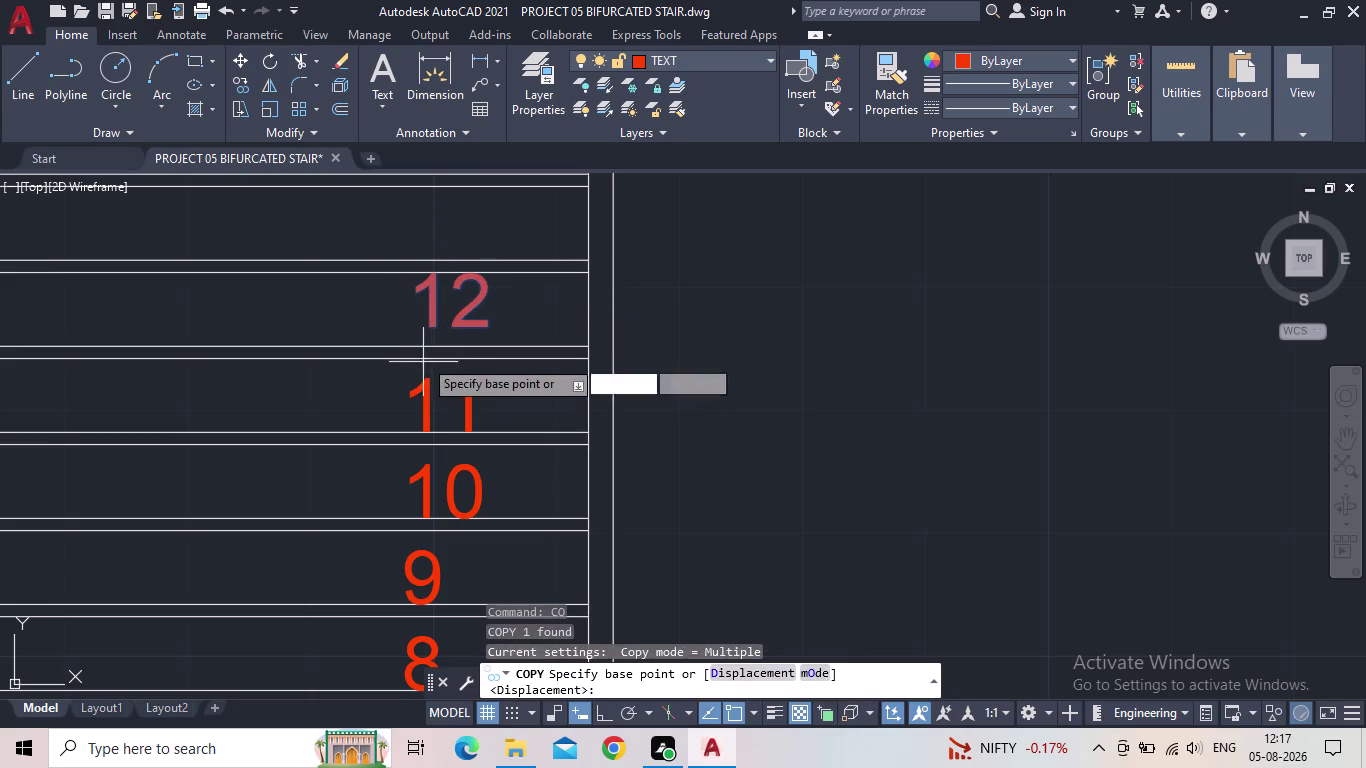
click(431, 334)
click(405, 253)
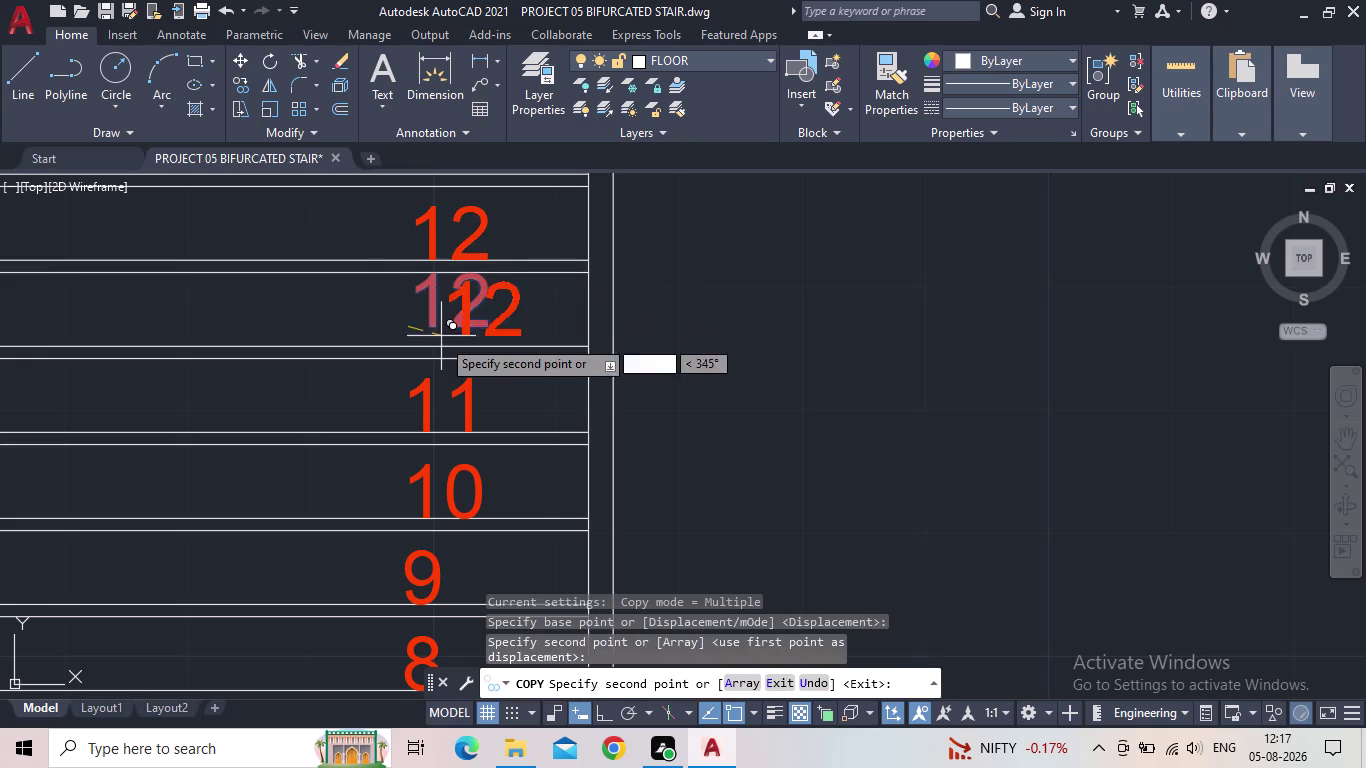
key(Escape)
Change the copied label's text from 12 to 13.
double_click(463, 241)
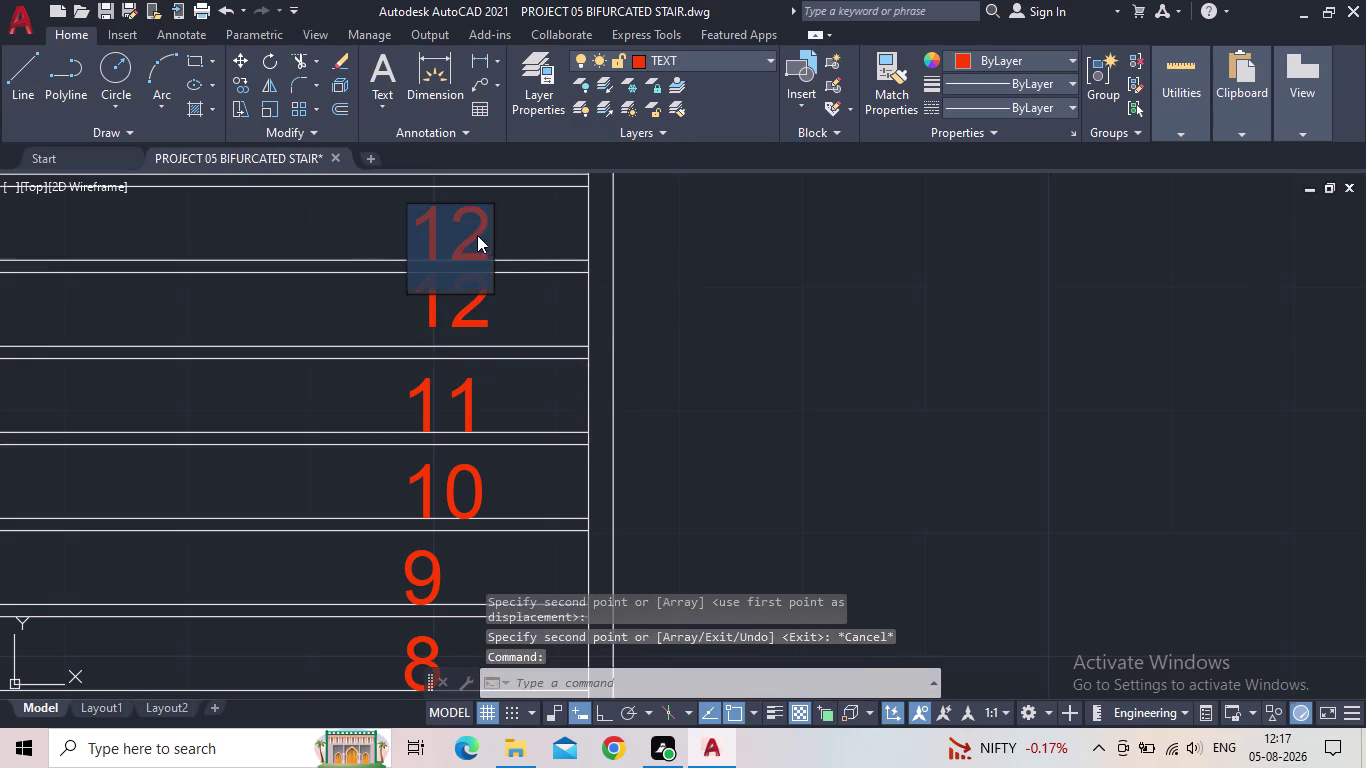
click(480, 235)
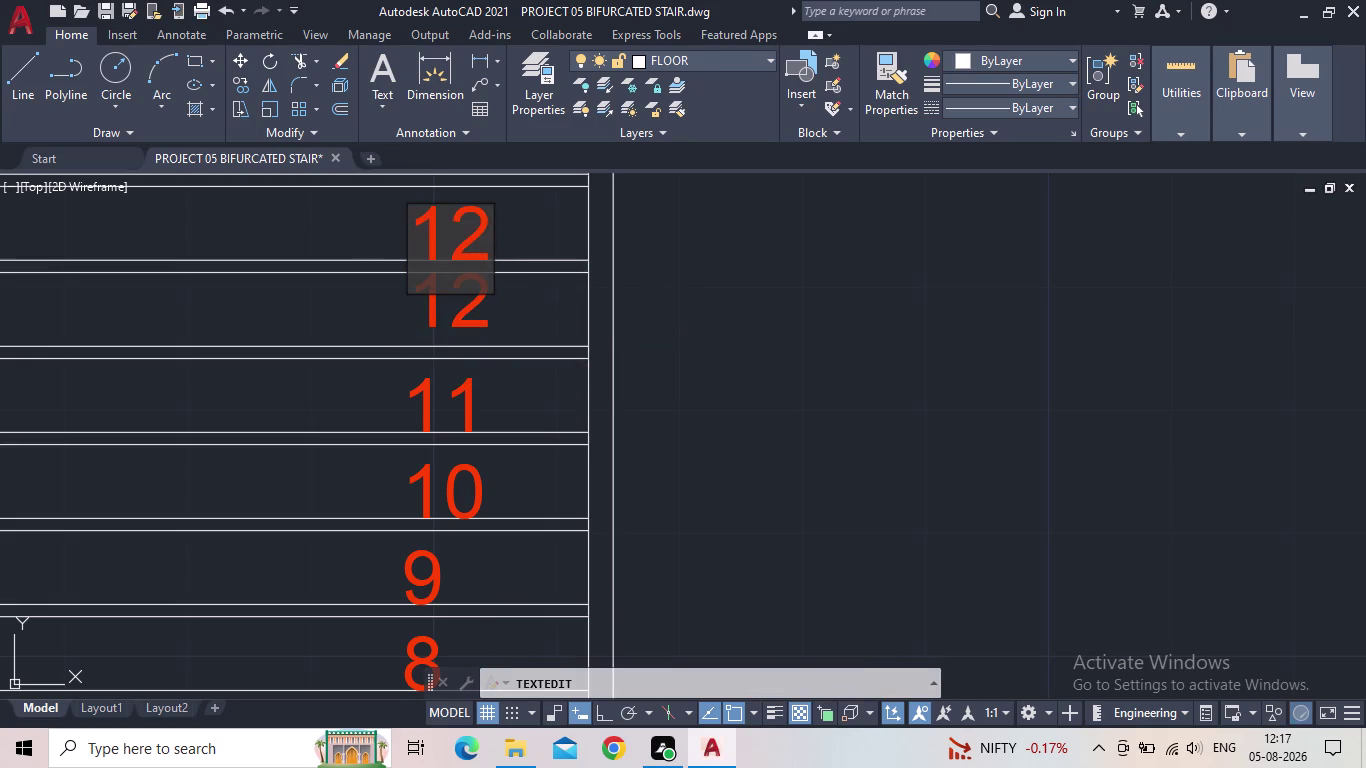
key(BackSpace)
key(3)
key(Return)
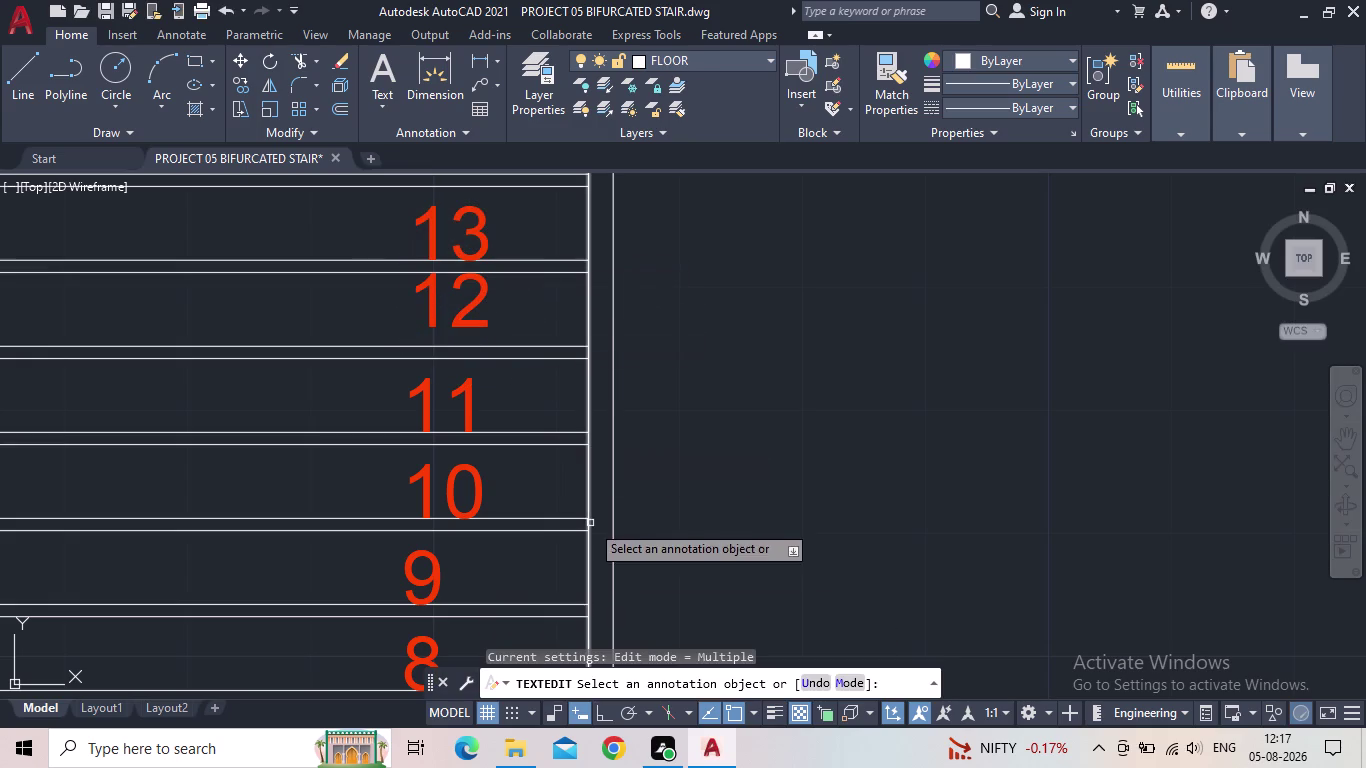
key(Escape)
scroll(down, 3)
middle_click(692, 298)
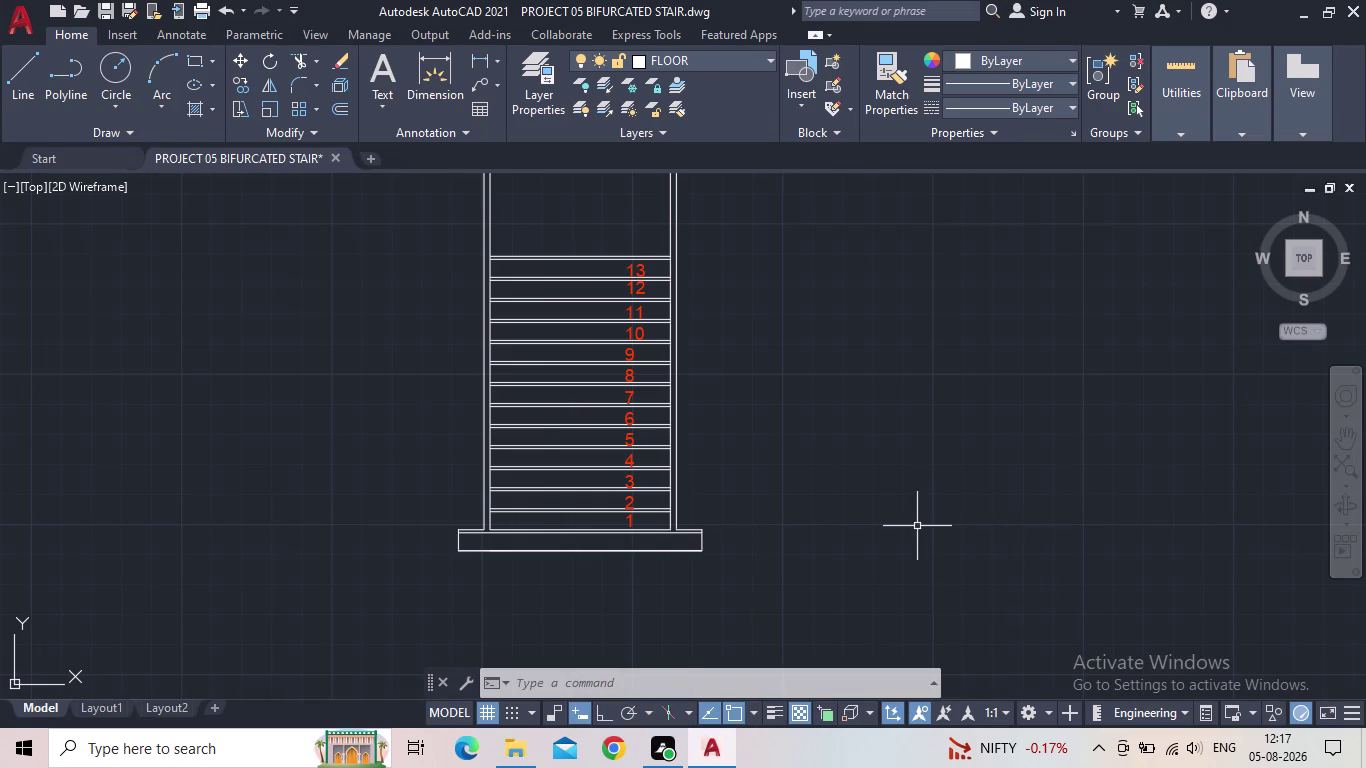
middle_drag(698, 559, 787, 561)
scroll(up, 3)
scroll(down, 3)
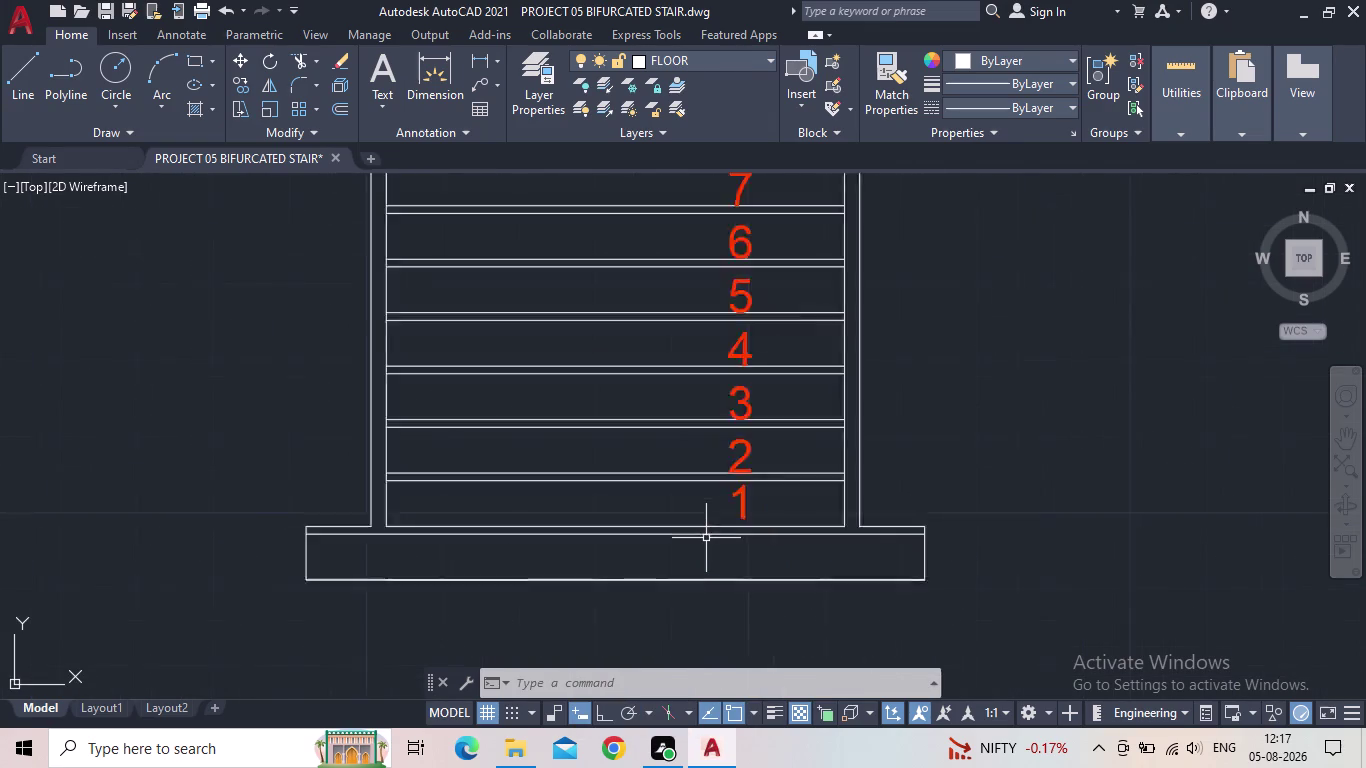
scroll(down, 3)
scroll(up, 3)
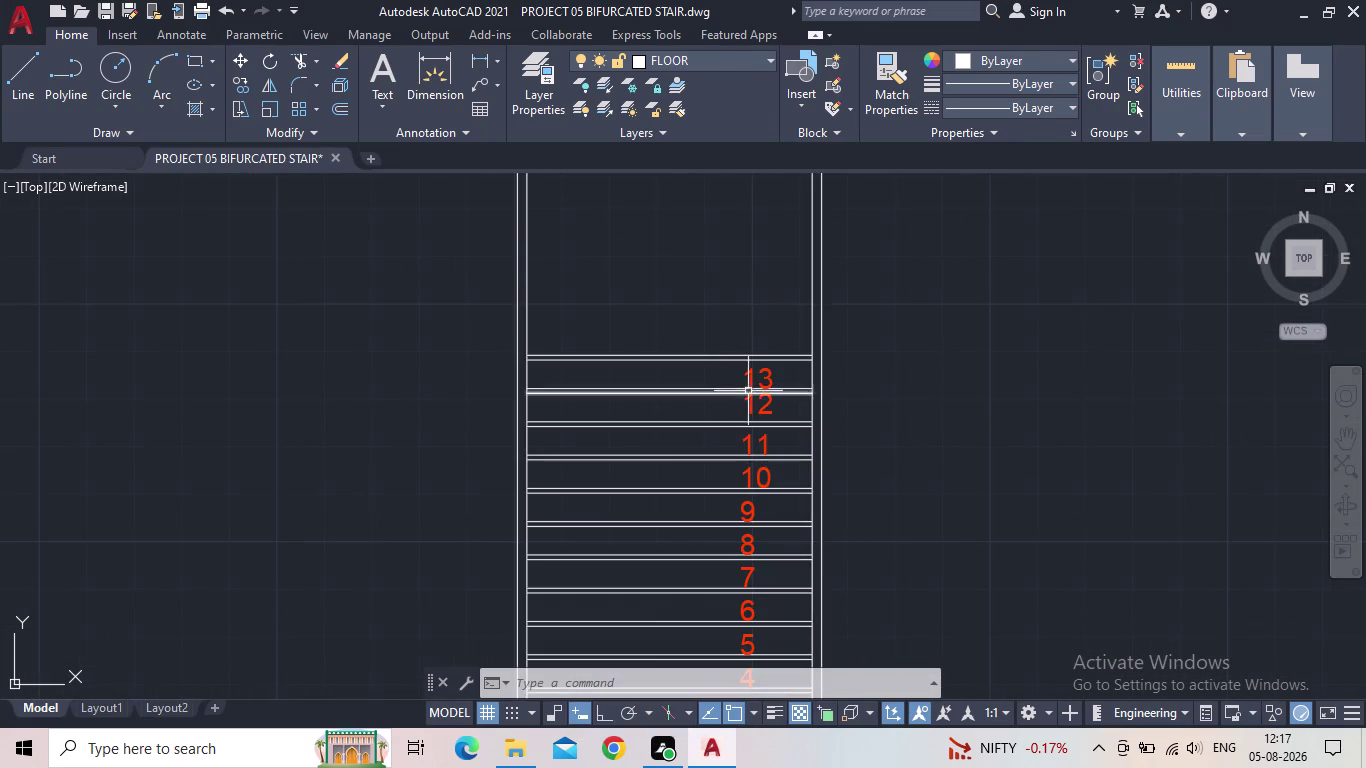
scroll(up, 3)
Move tread number 13 up into its tread and line number 12 up beneath it.
click(750, 367)
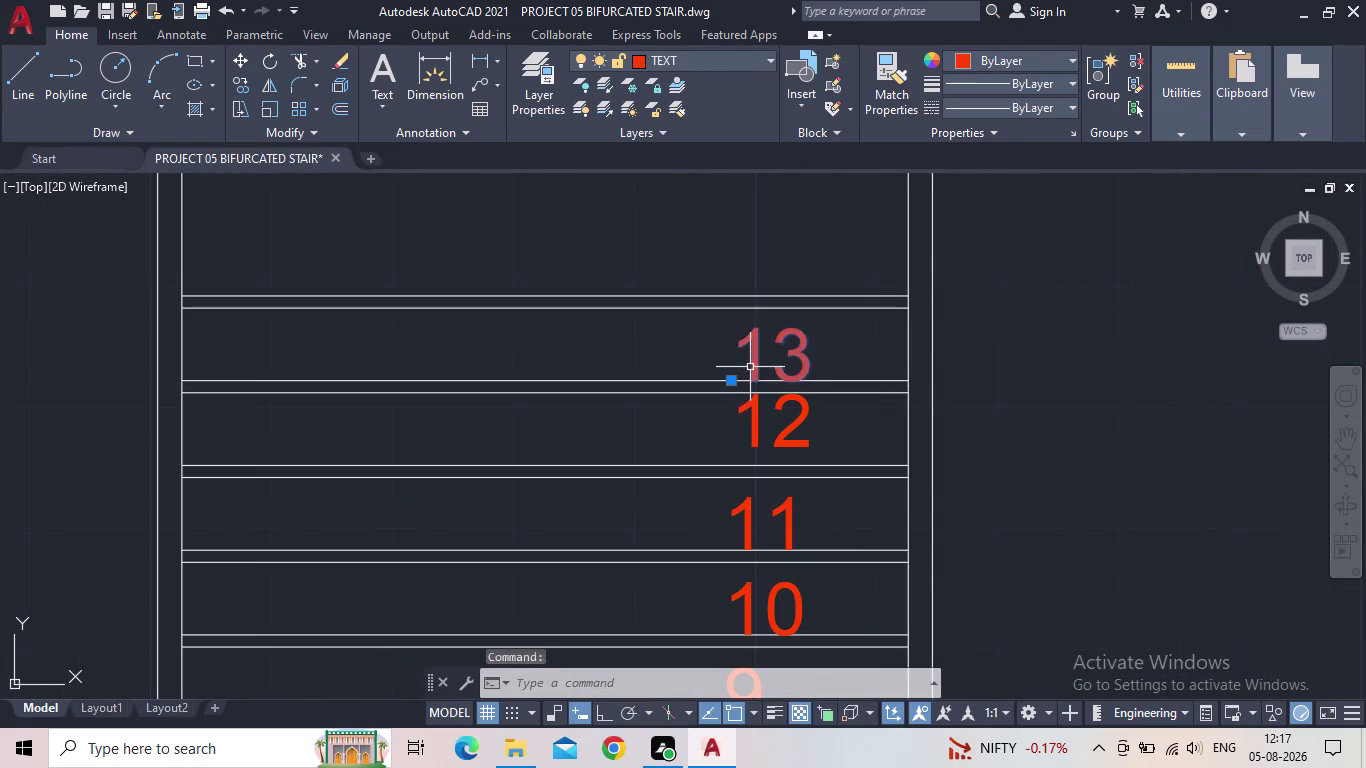
scroll(up, 3)
click(727, 389)
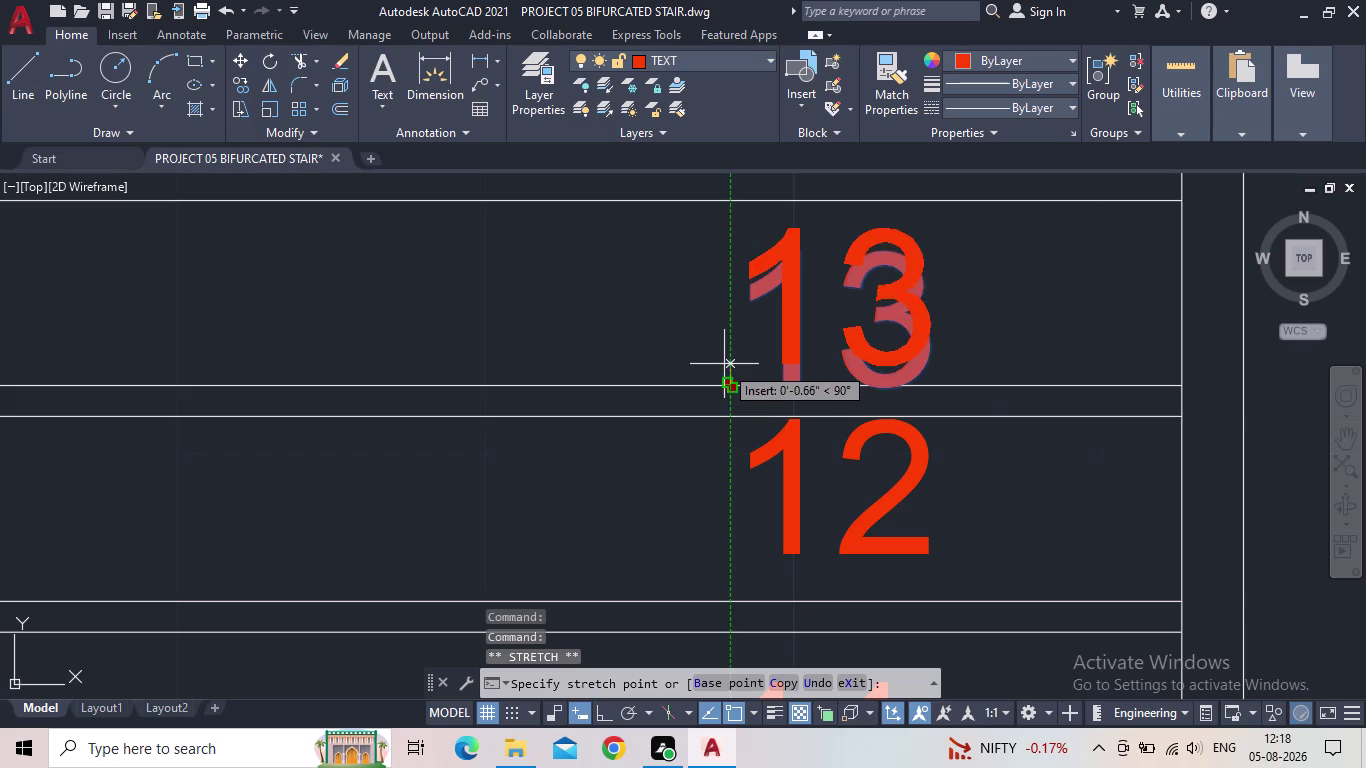
click(724, 362)
click(779, 467)
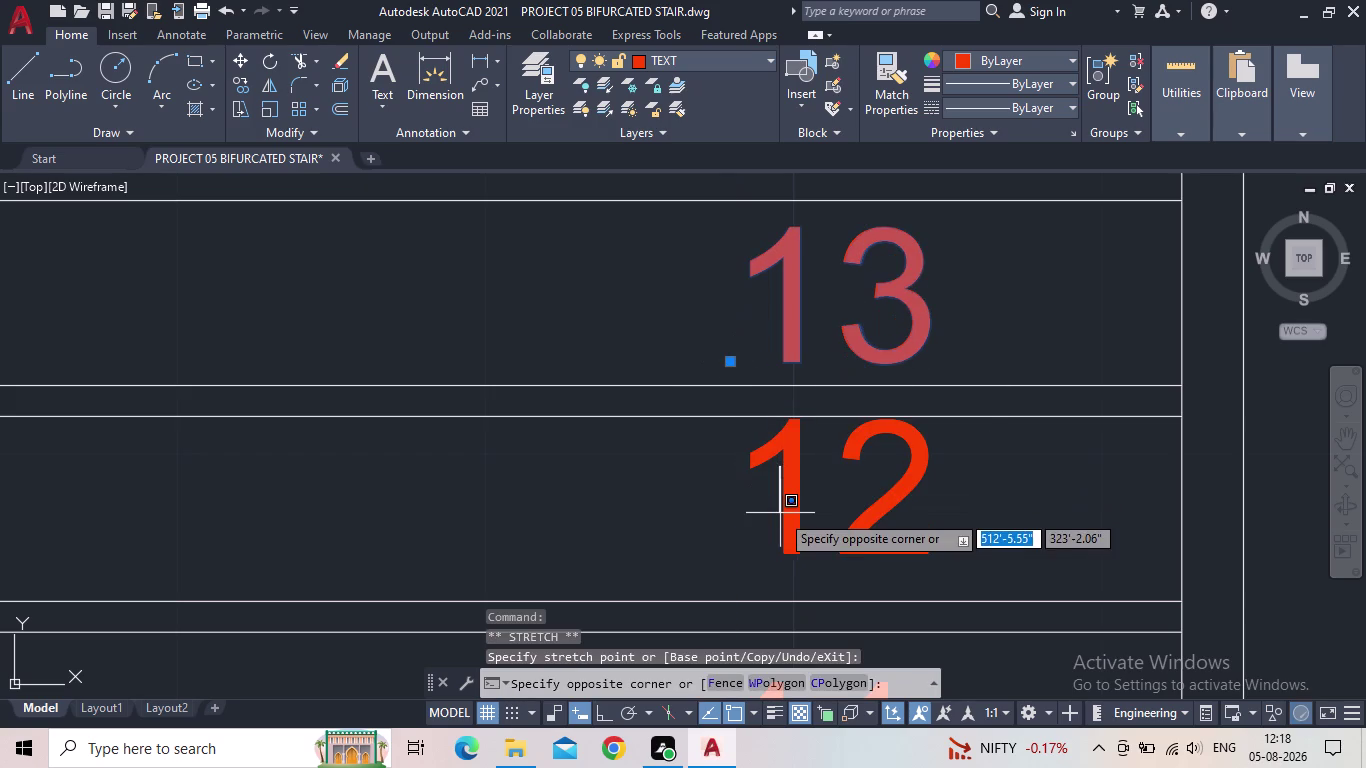
click(798, 506)
click(797, 508)
scroll(down, 3)
middle_drag(762, 539, 755, 440)
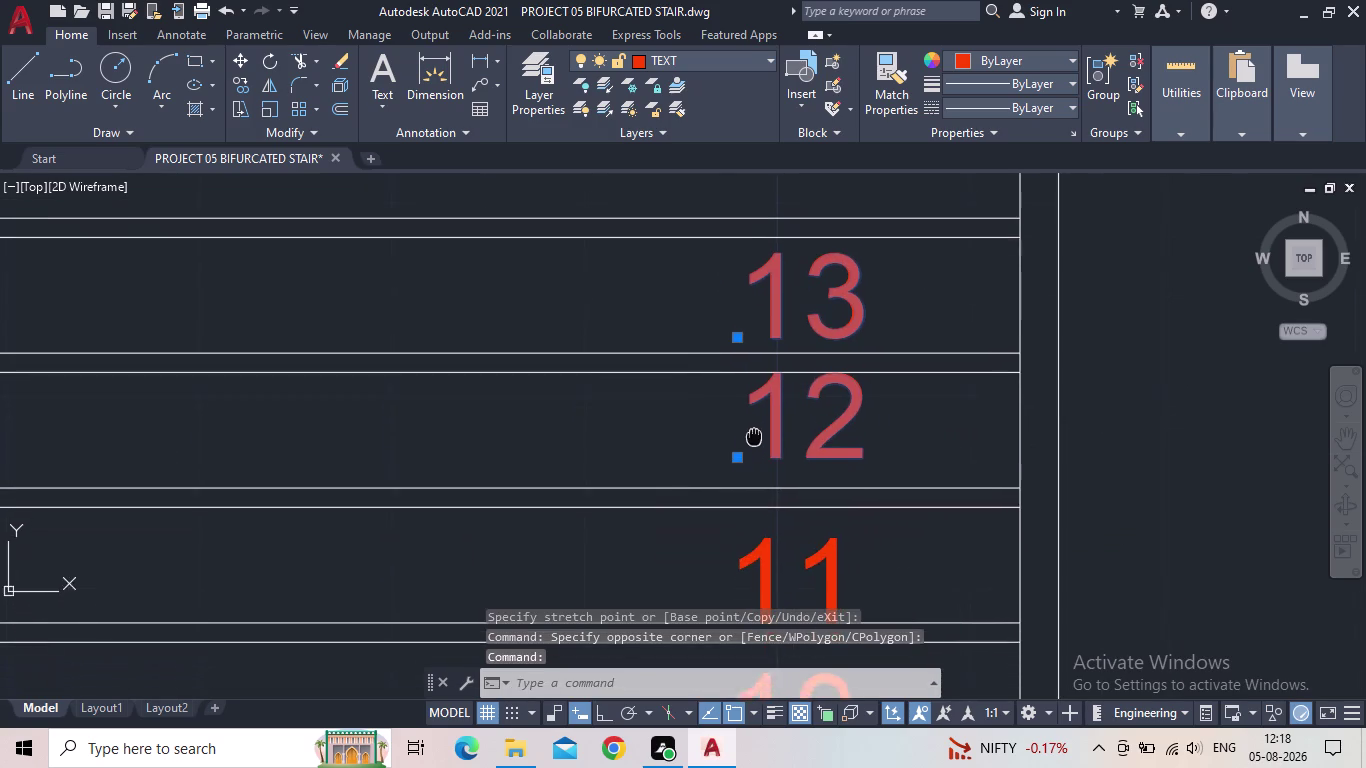
middle_drag(755, 440, 752, 429)
click(737, 443)
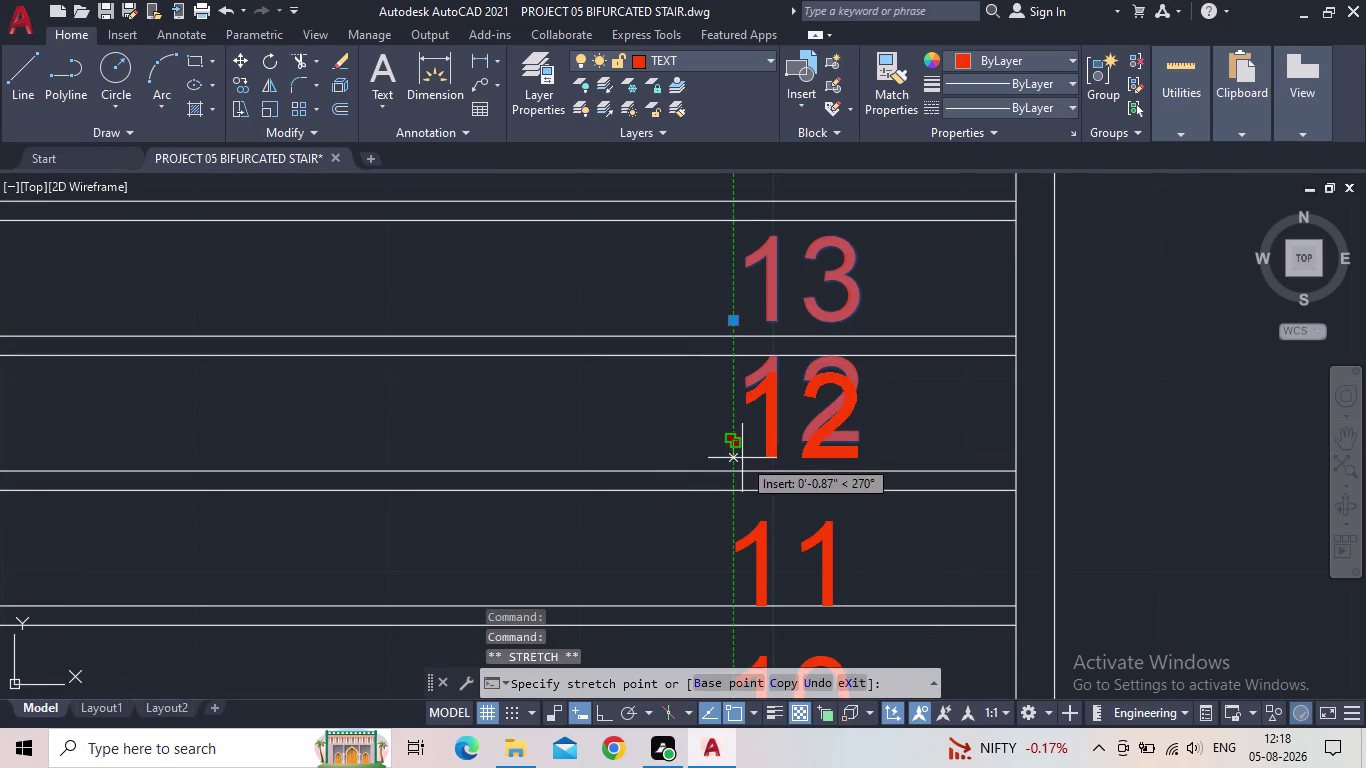
click(742, 458)
Line tread numbers 11 and 10 up with the numbers above.
scroll(down, 3)
middle_drag(787, 533, 819, 458)
click(798, 461)
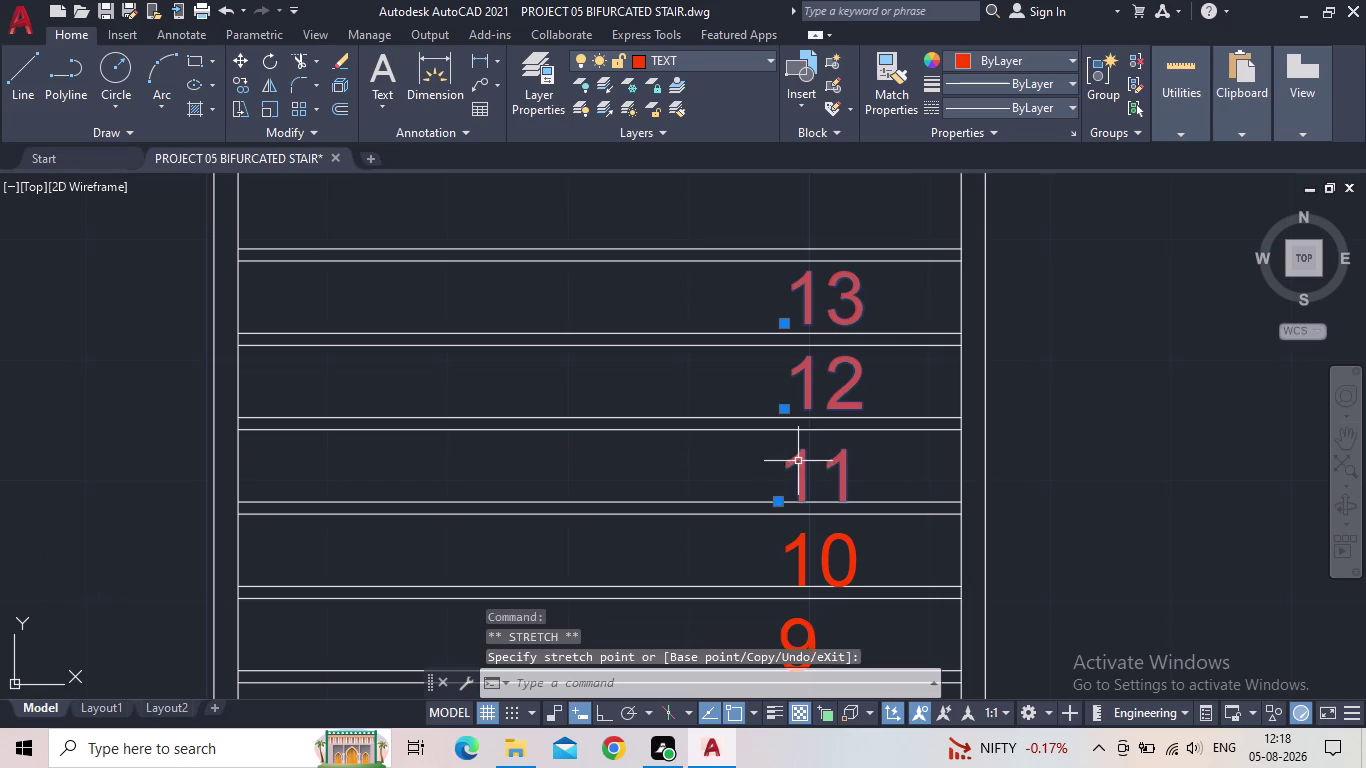
scroll(up, 3)
click(794, 502)
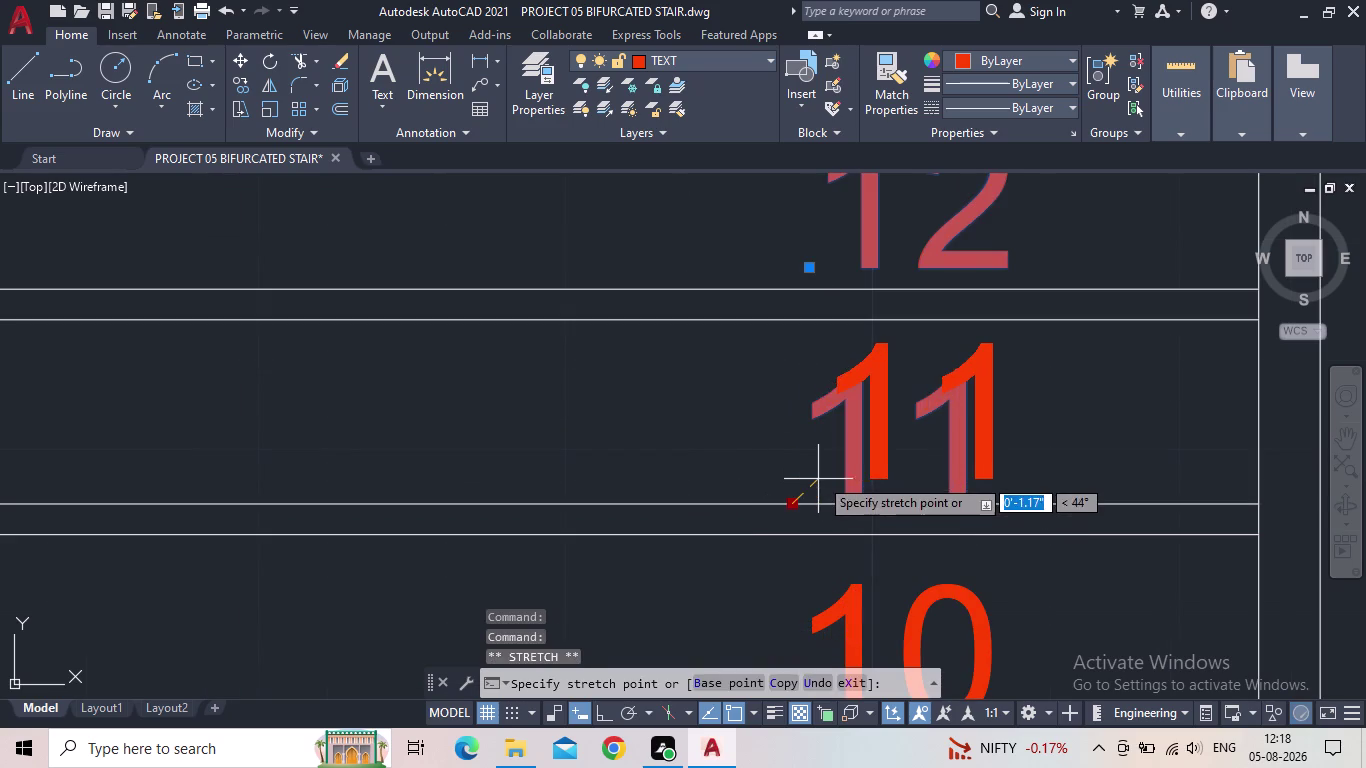
click(822, 475)
scroll(down, 3)
middle_drag(862, 499, 814, 419)
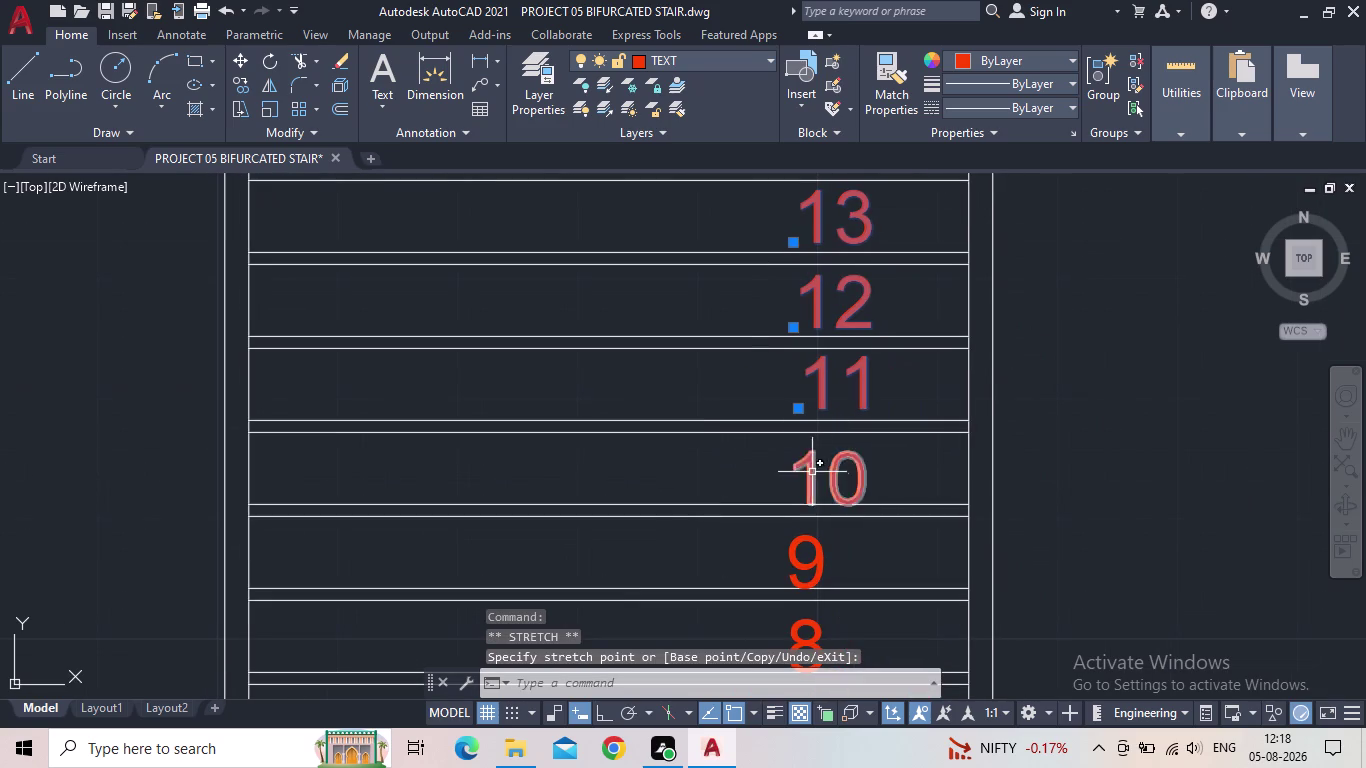
click(811, 470)
click(790, 506)
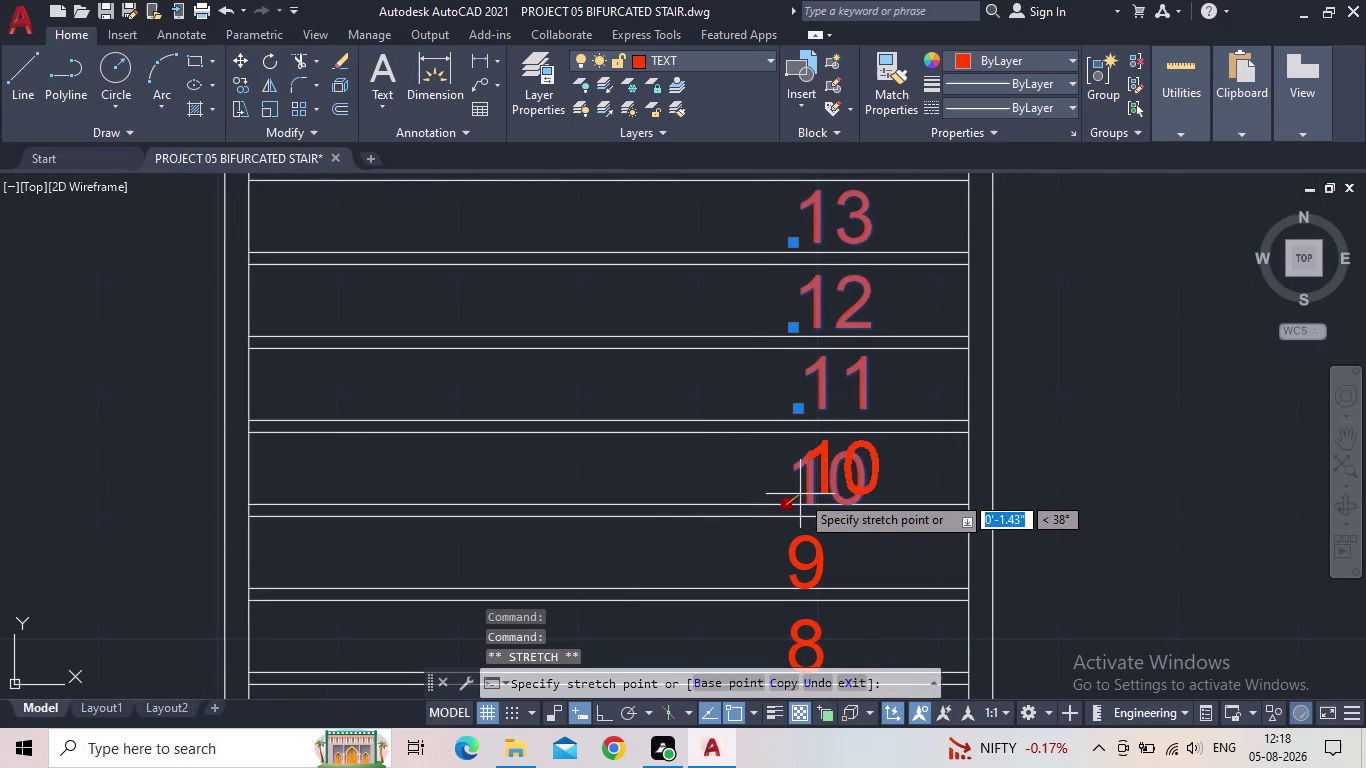
click(800, 494)
Move tread number 9 higher within its tread, clear of the nosing line.
middle_drag(832, 500, 783, 420)
click(770, 472)
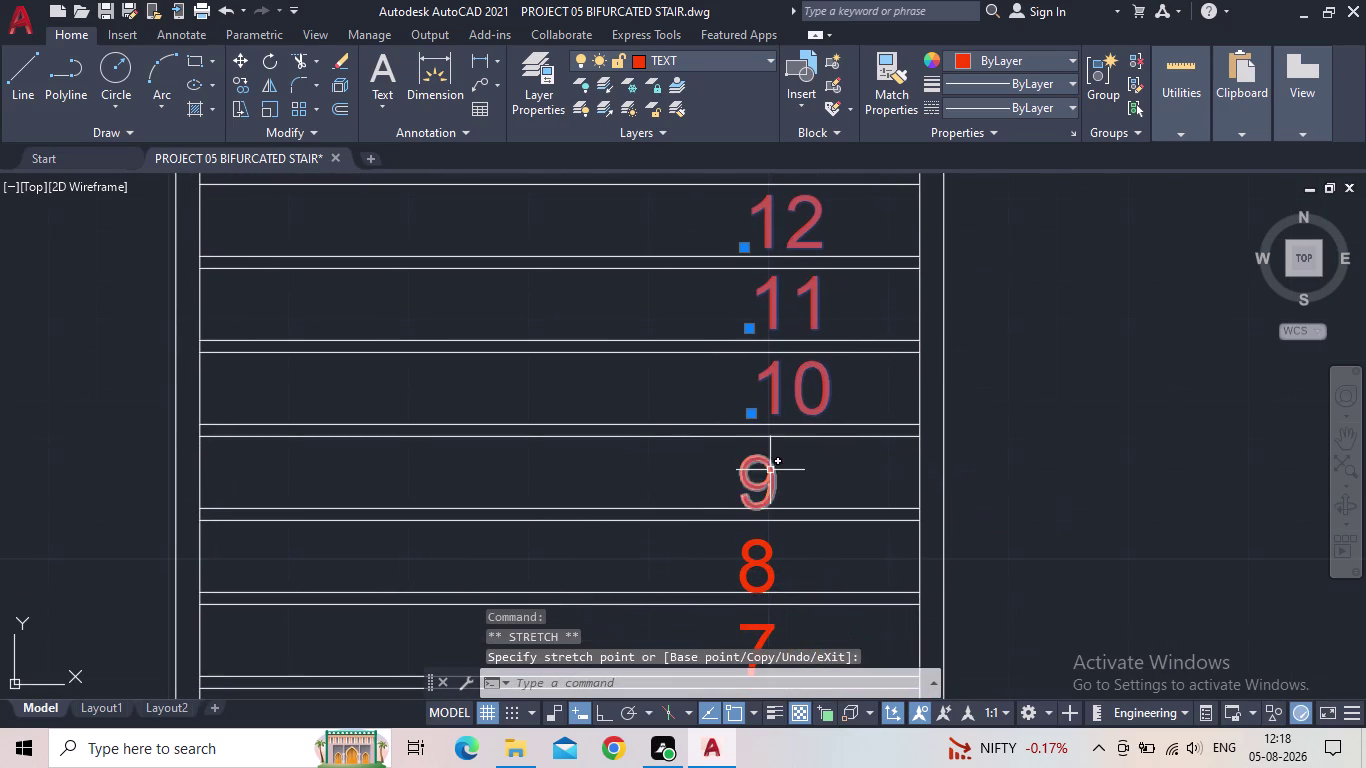
click(738, 508)
click(769, 497)
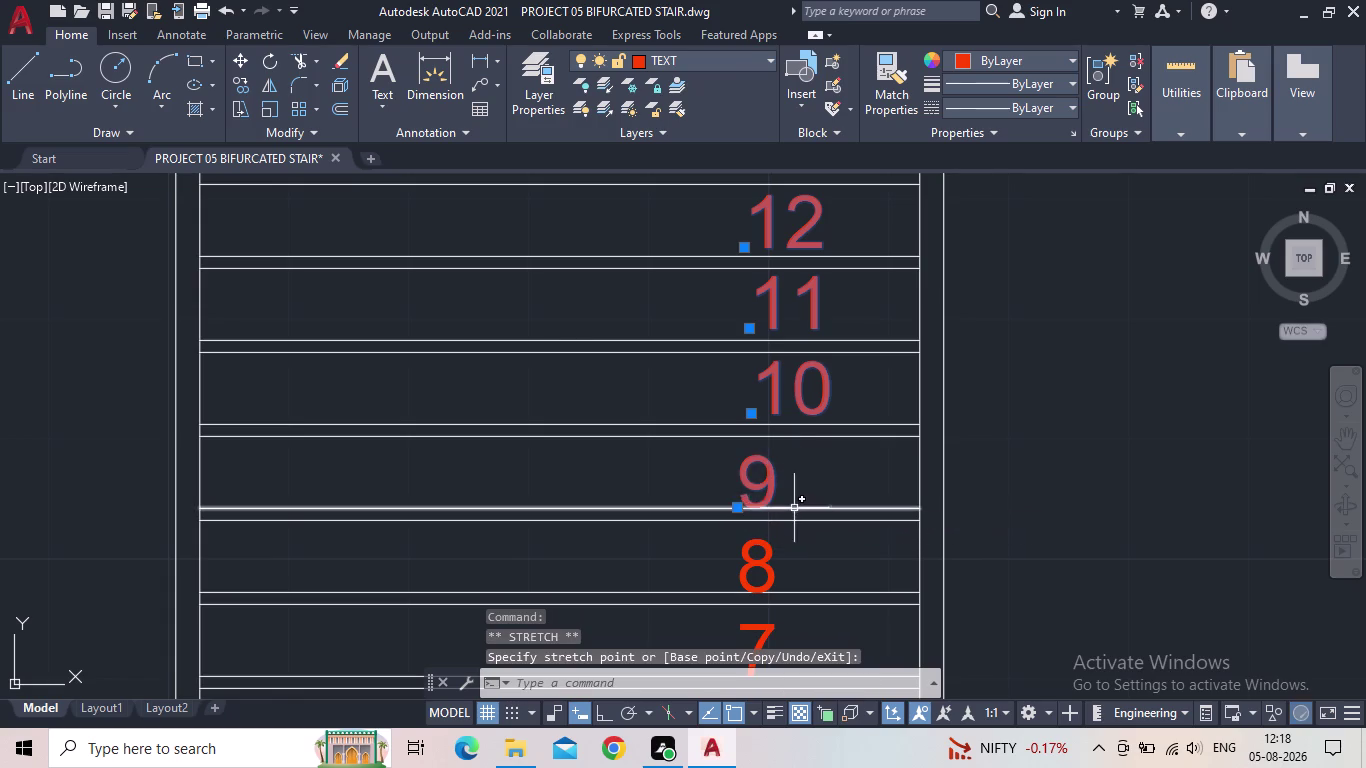
scroll(up, 3)
click(745, 514)
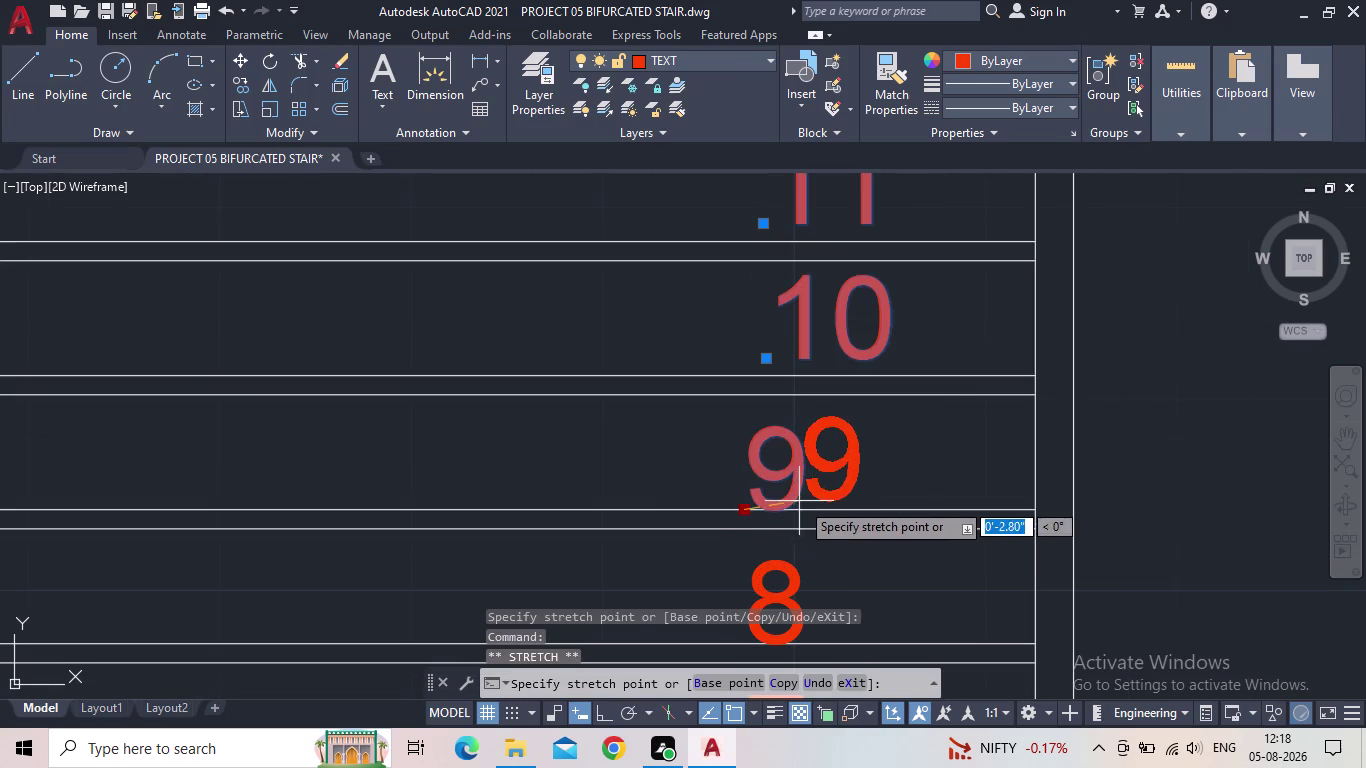
click(800, 498)
click(746, 507)
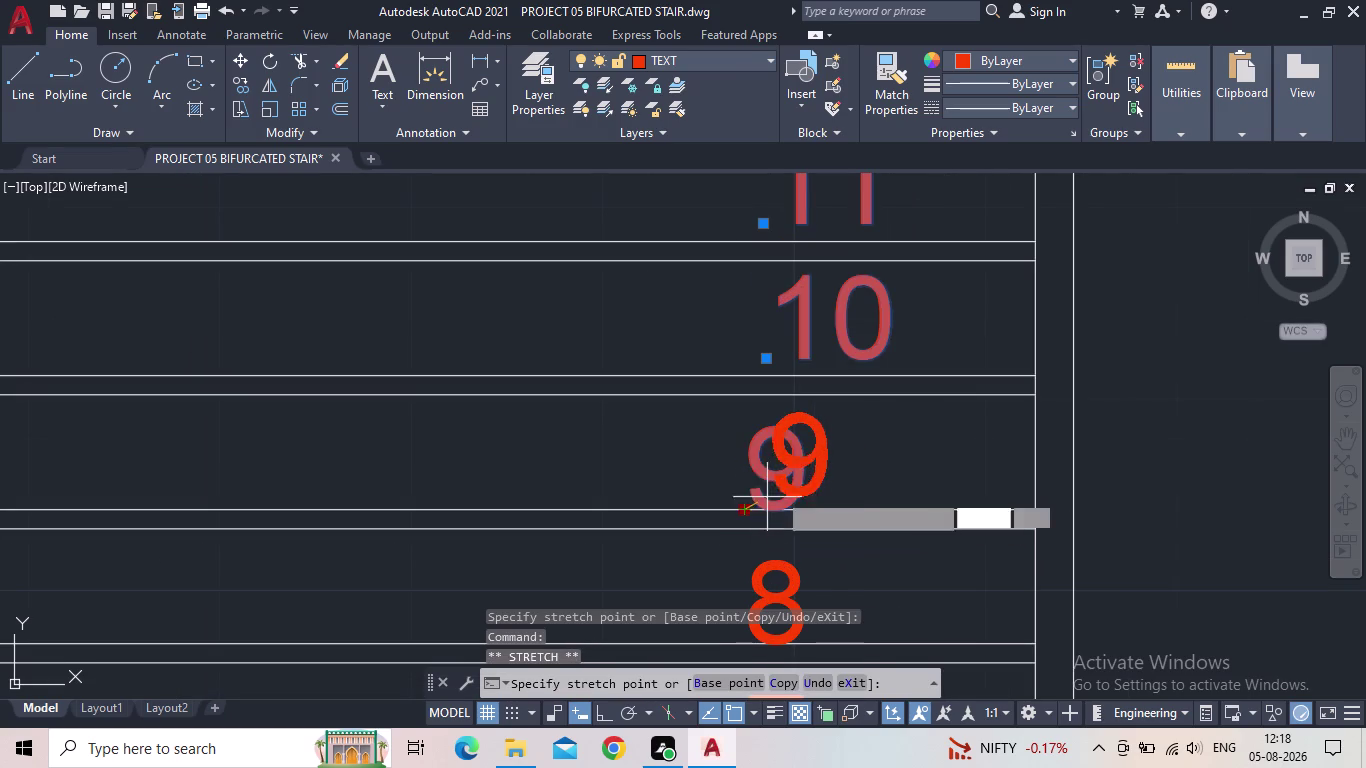
click(798, 486)
scroll(down, 3)
Move tread number 8 higher within its tread.
middle_drag(823, 499, 719, 456)
scroll(down, 3)
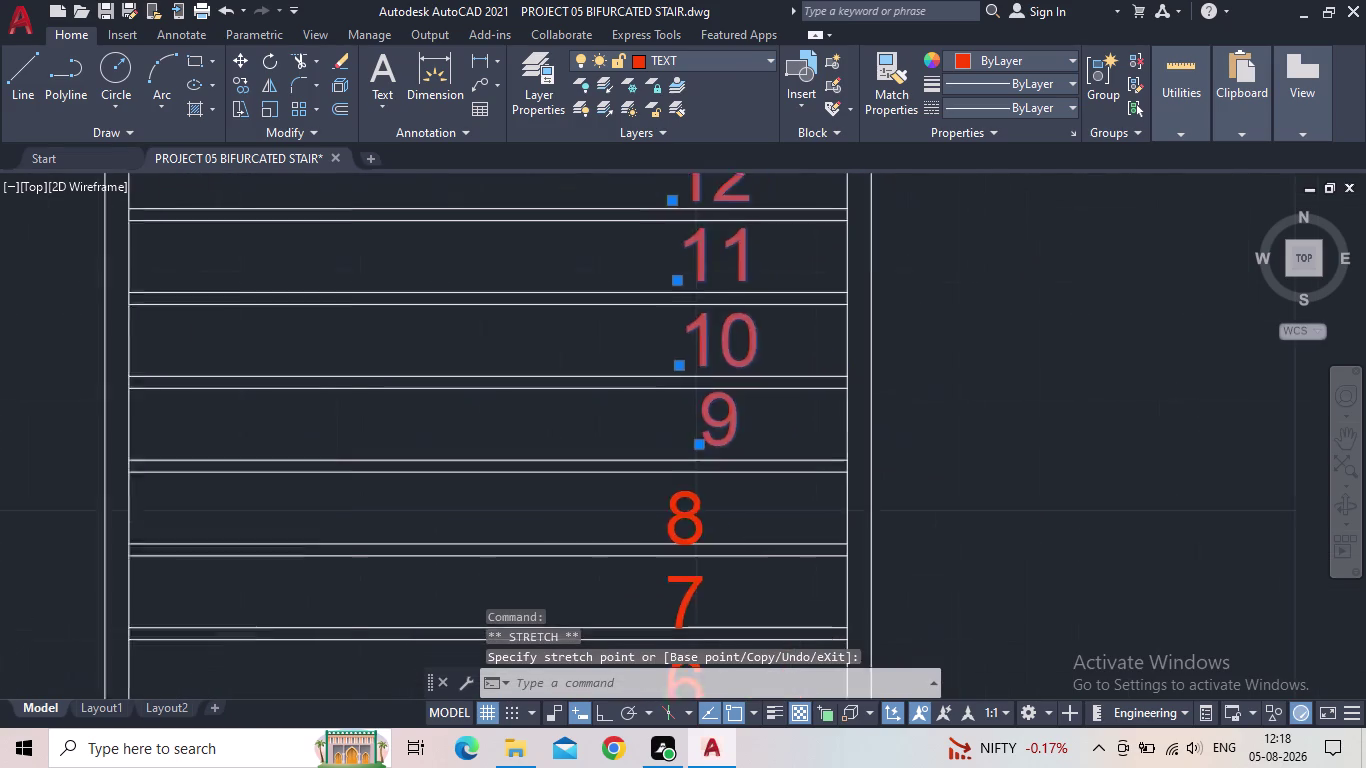
scroll(down, 3)
scroll(up, 3)
click(690, 452)
scroll(up, 3)
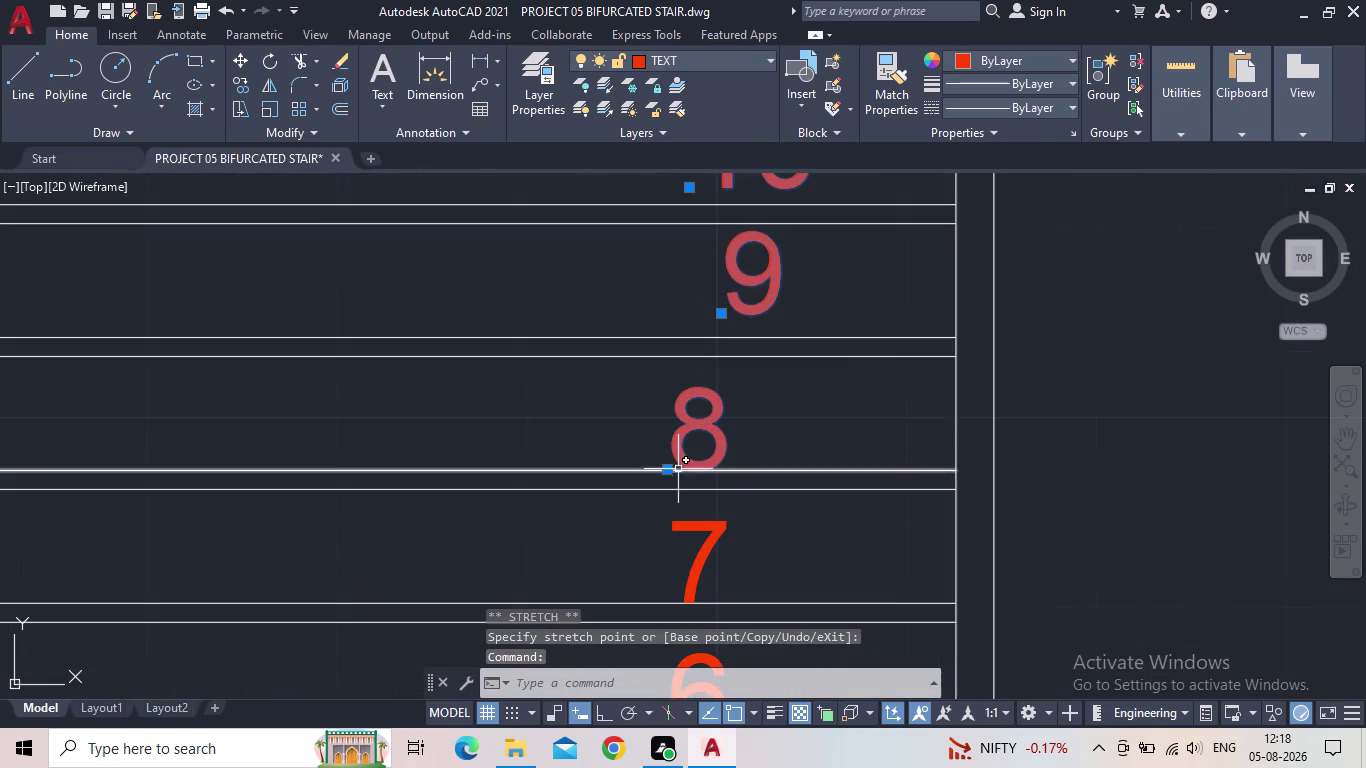
click(671, 472)
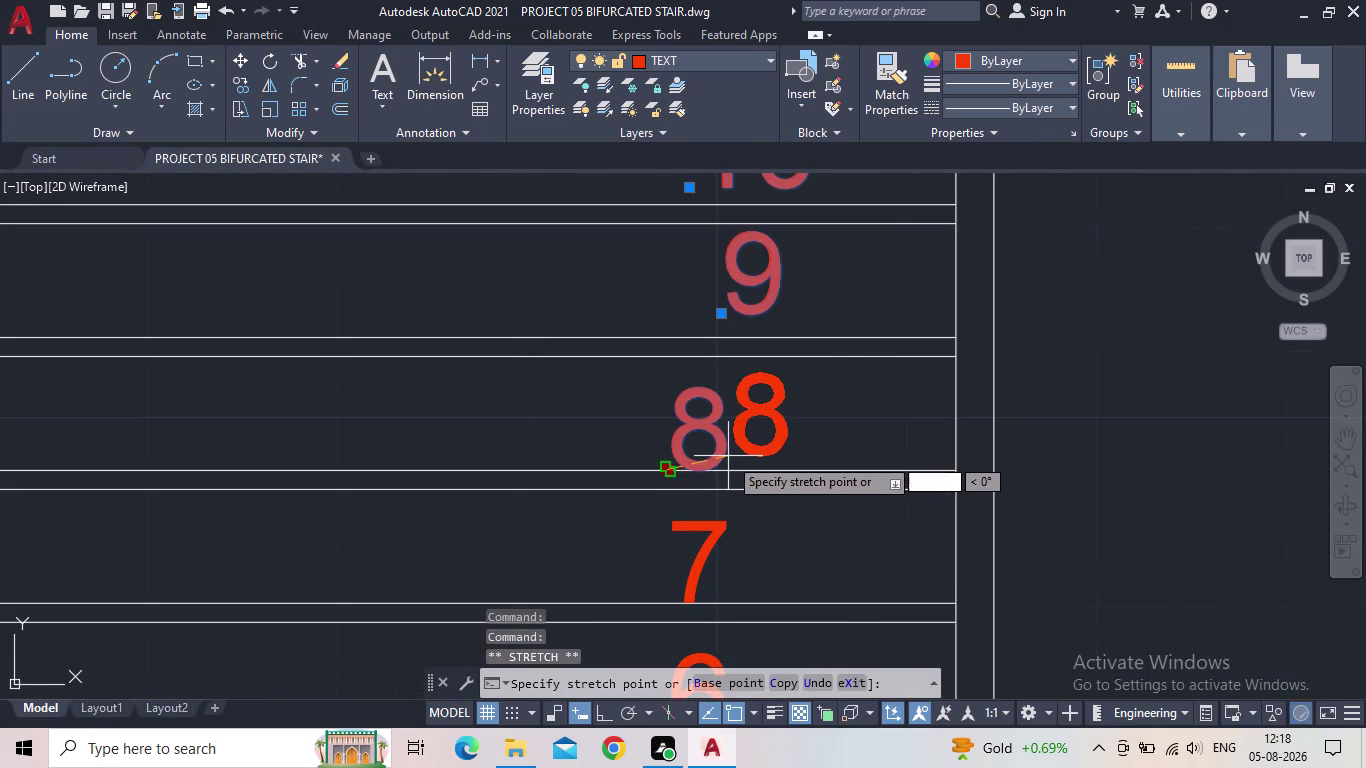
click(728, 456)
click(665, 468)
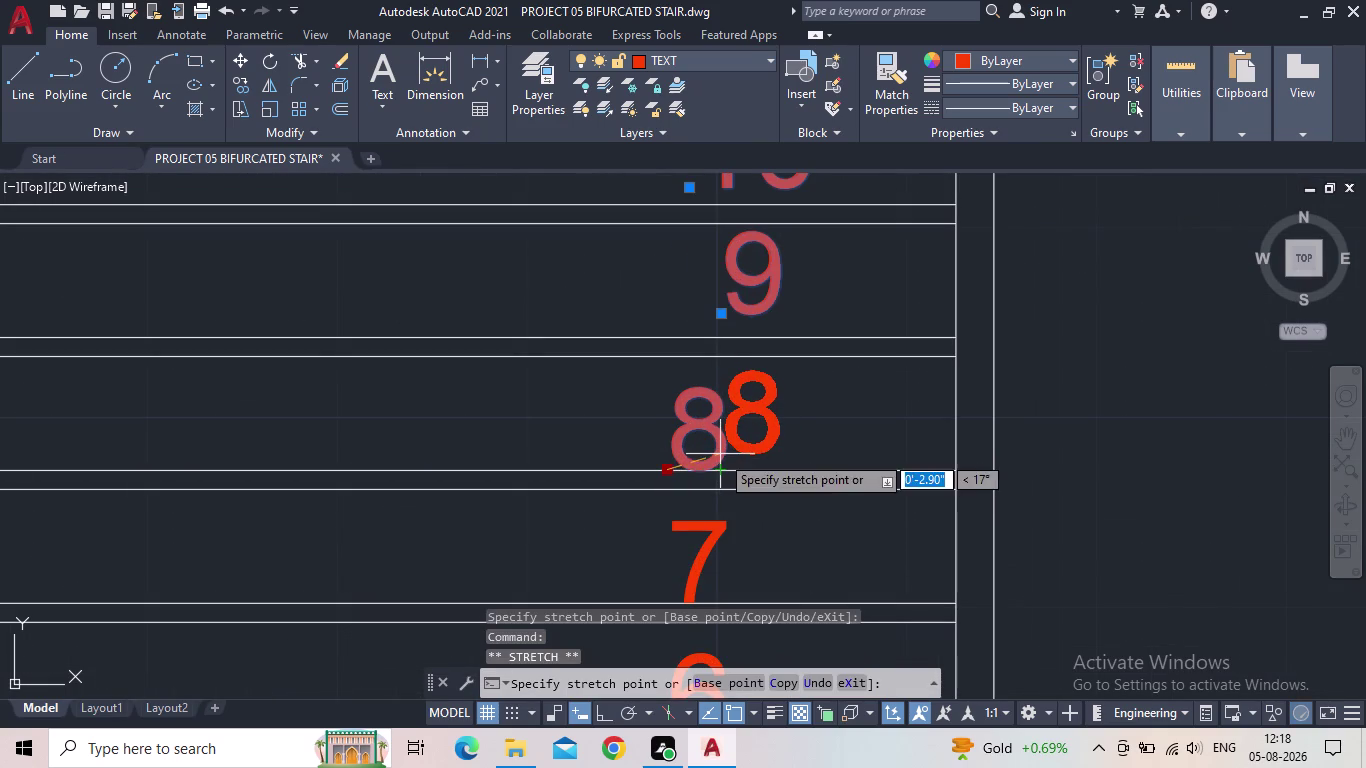
click(720, 454)
Move tread number 7 higher within its tread.
scroll(down, 3)
middle_drag(726, 461, 689, 436)
click(681, 476)
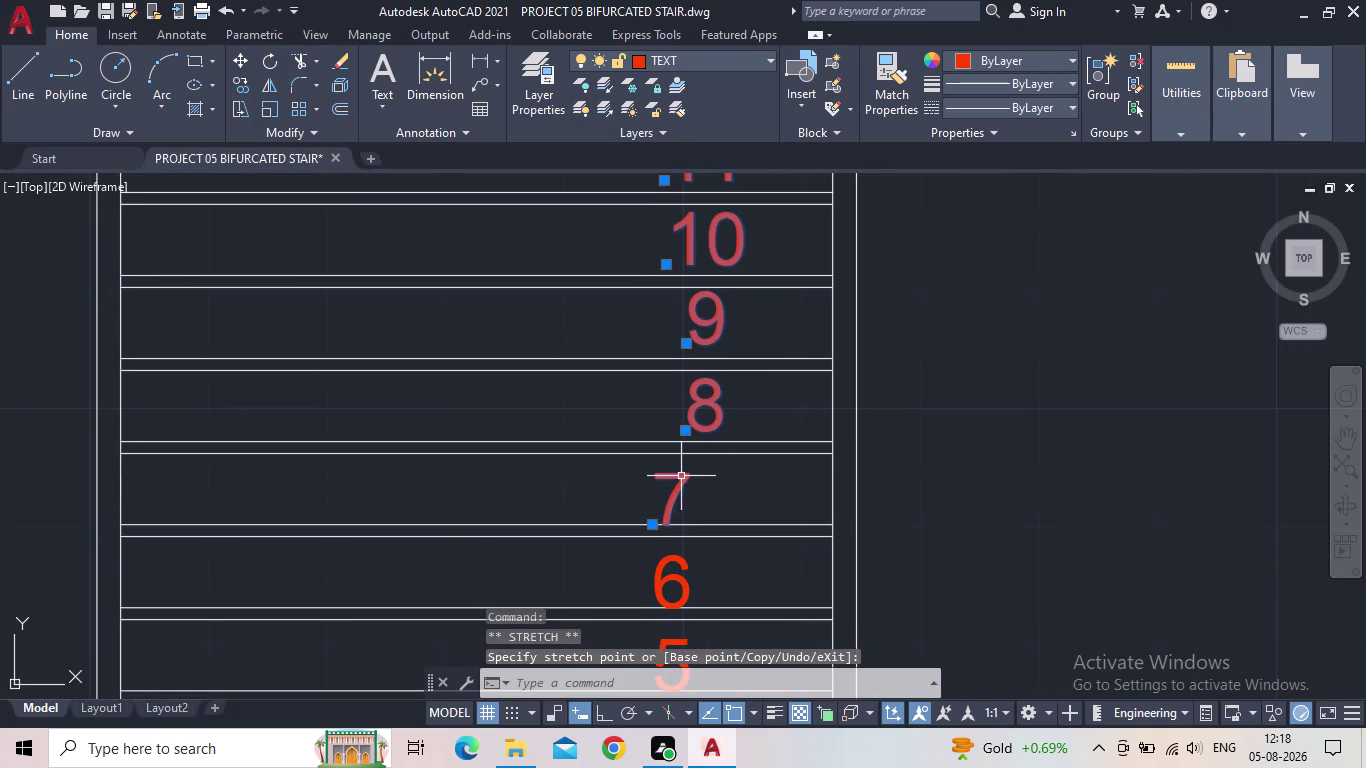
scroll(up, 3)
click(653, 529)
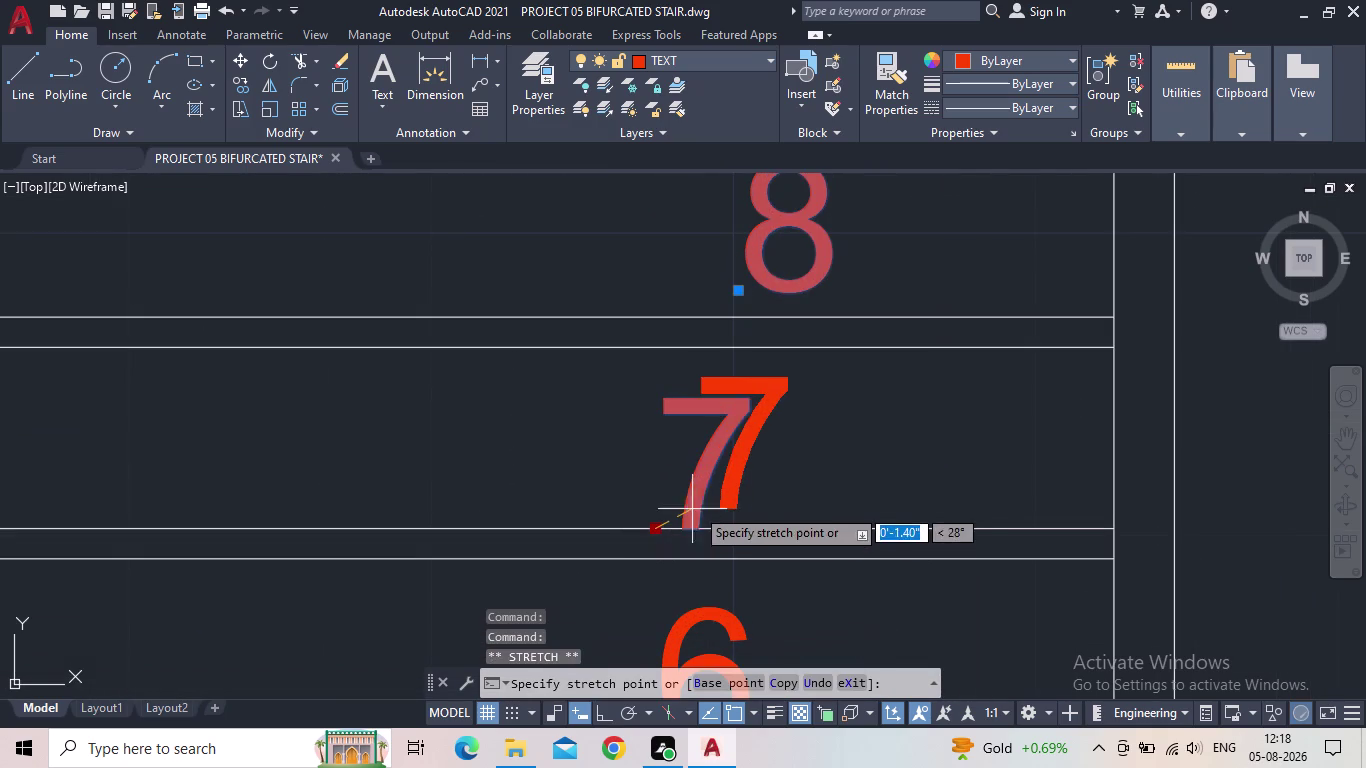
click(731, 502)
scroll(down, 3)
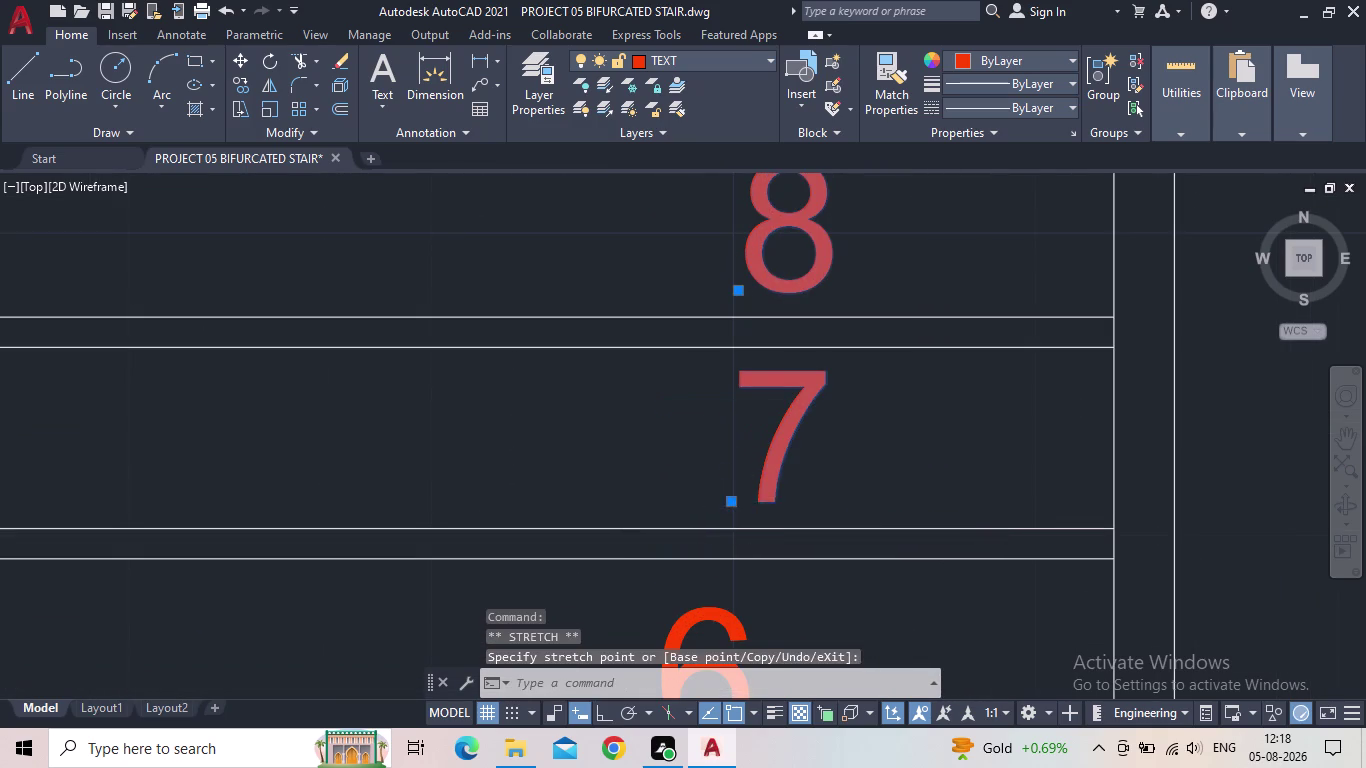
Reposition tread number 6 higher inside its tread, adjusting it twice.
middle_drag(749, 510, 660, 435)
click(642, 510)
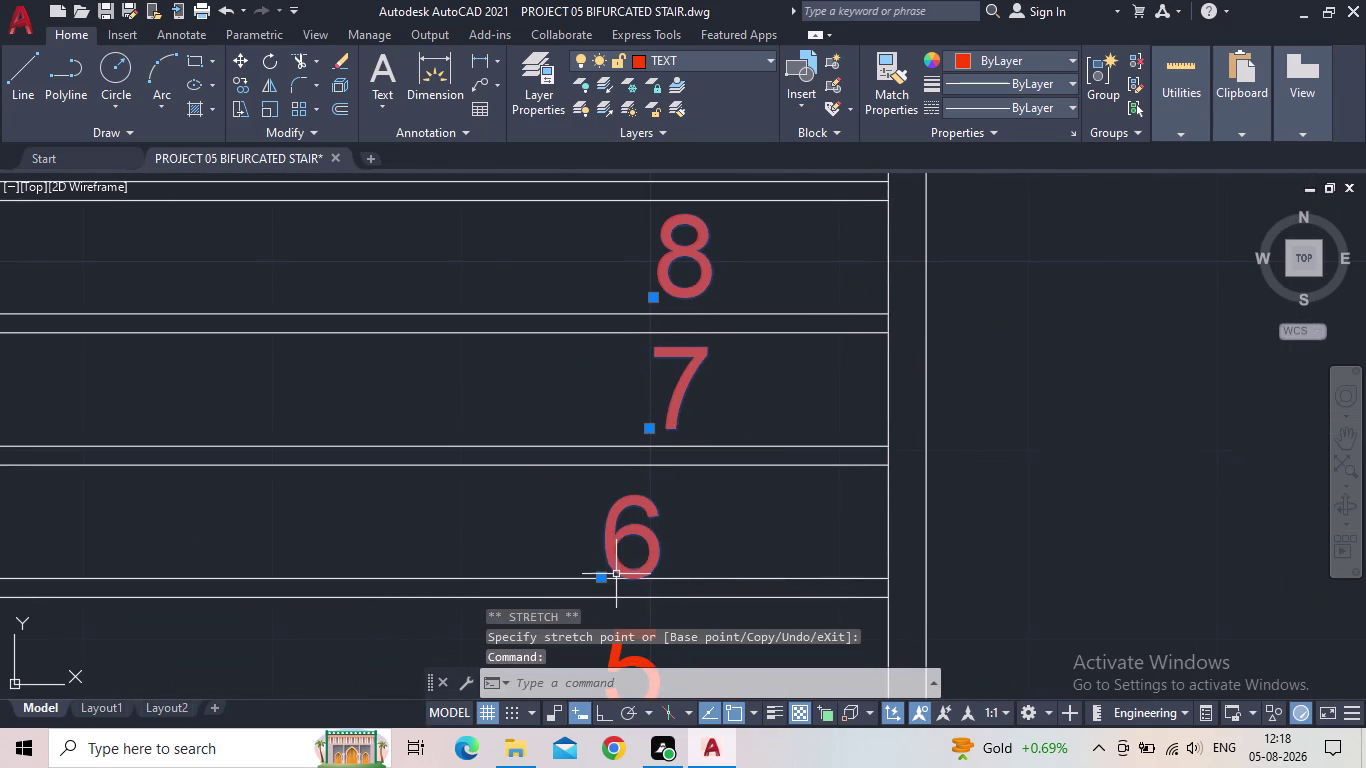
click(605, 577)
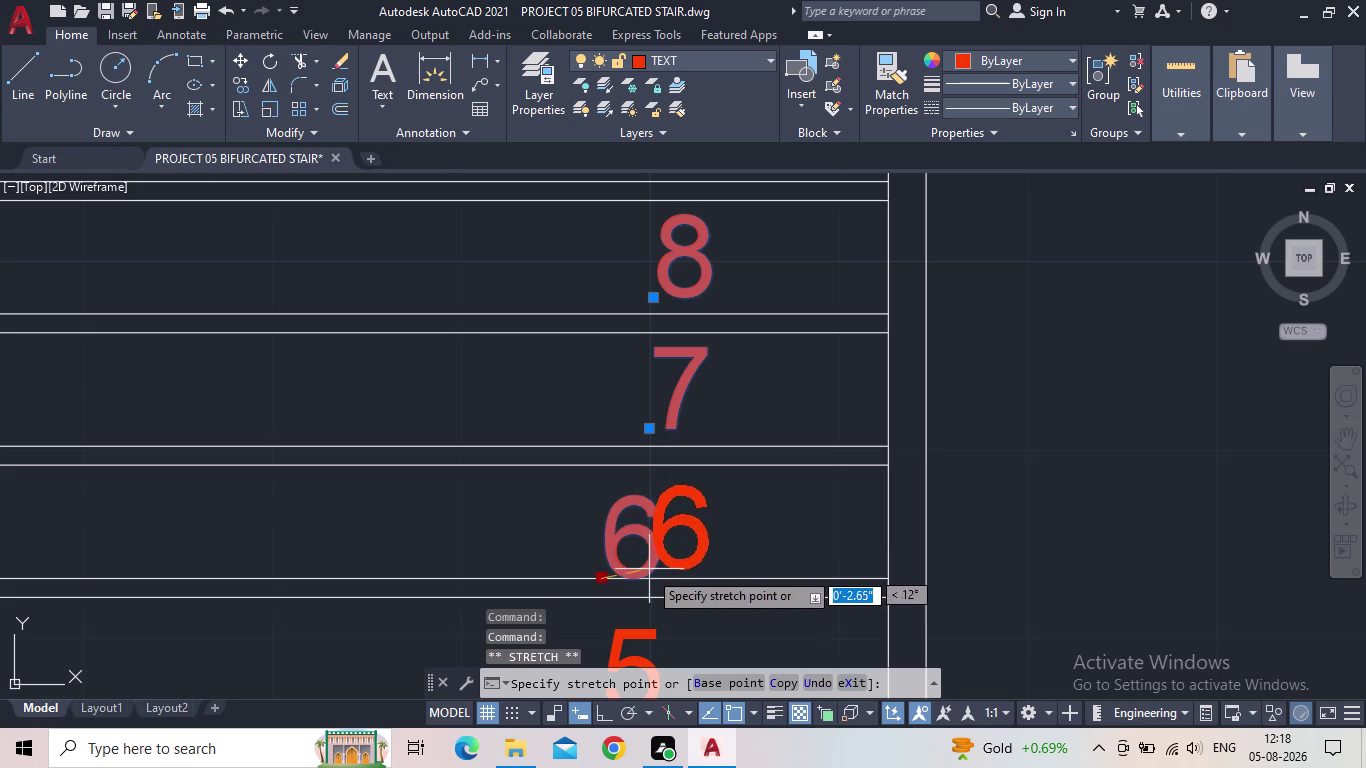
click(645, 571)
click(642, 580)
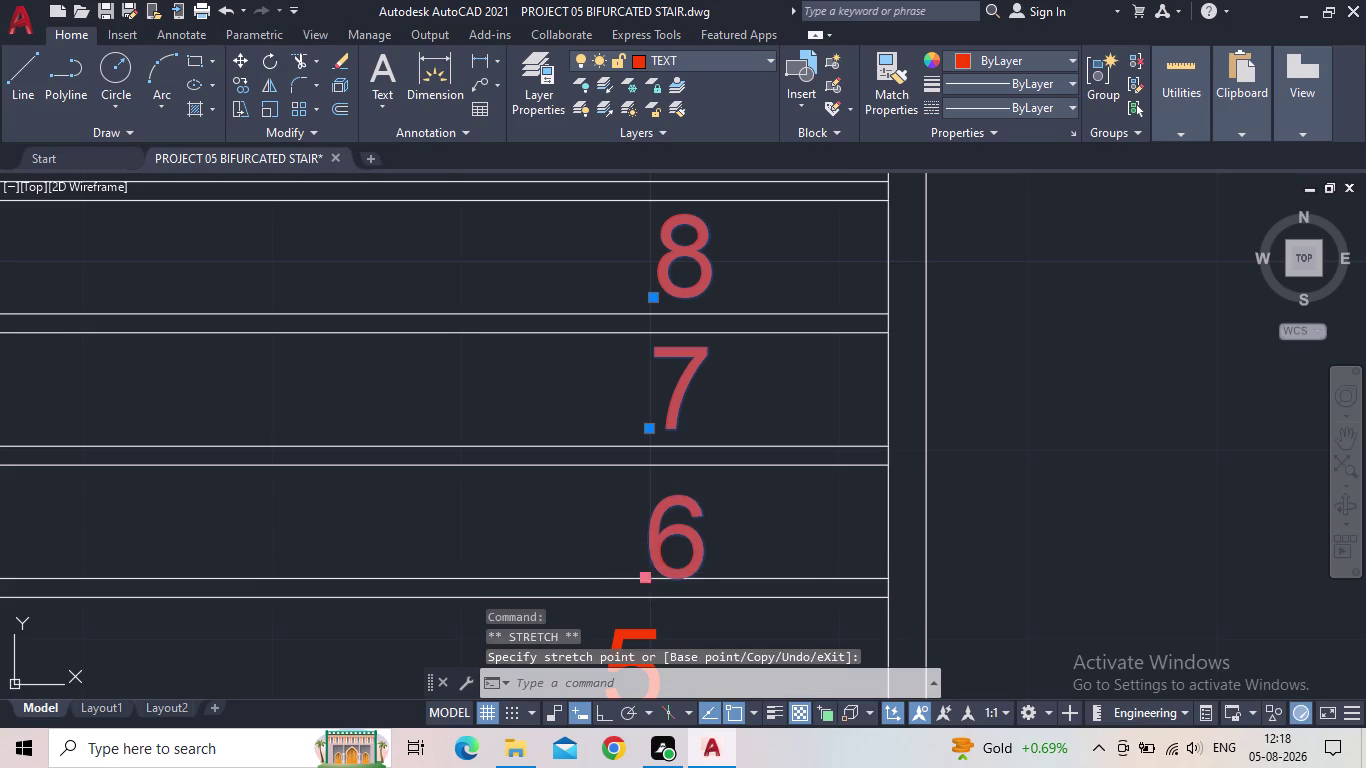
click(641, 564)
scroll(up, 3)
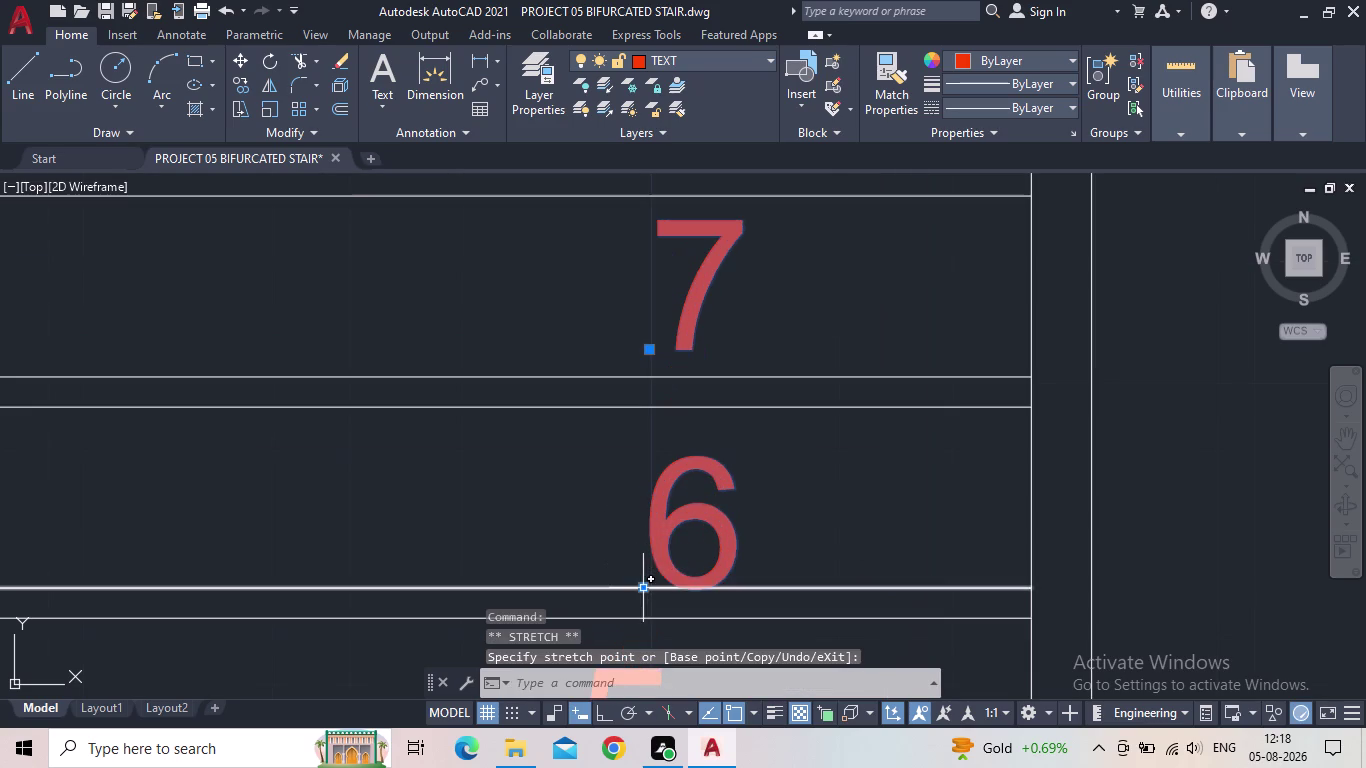
click(643, 588)
click(639, 558)
click(645, 588)
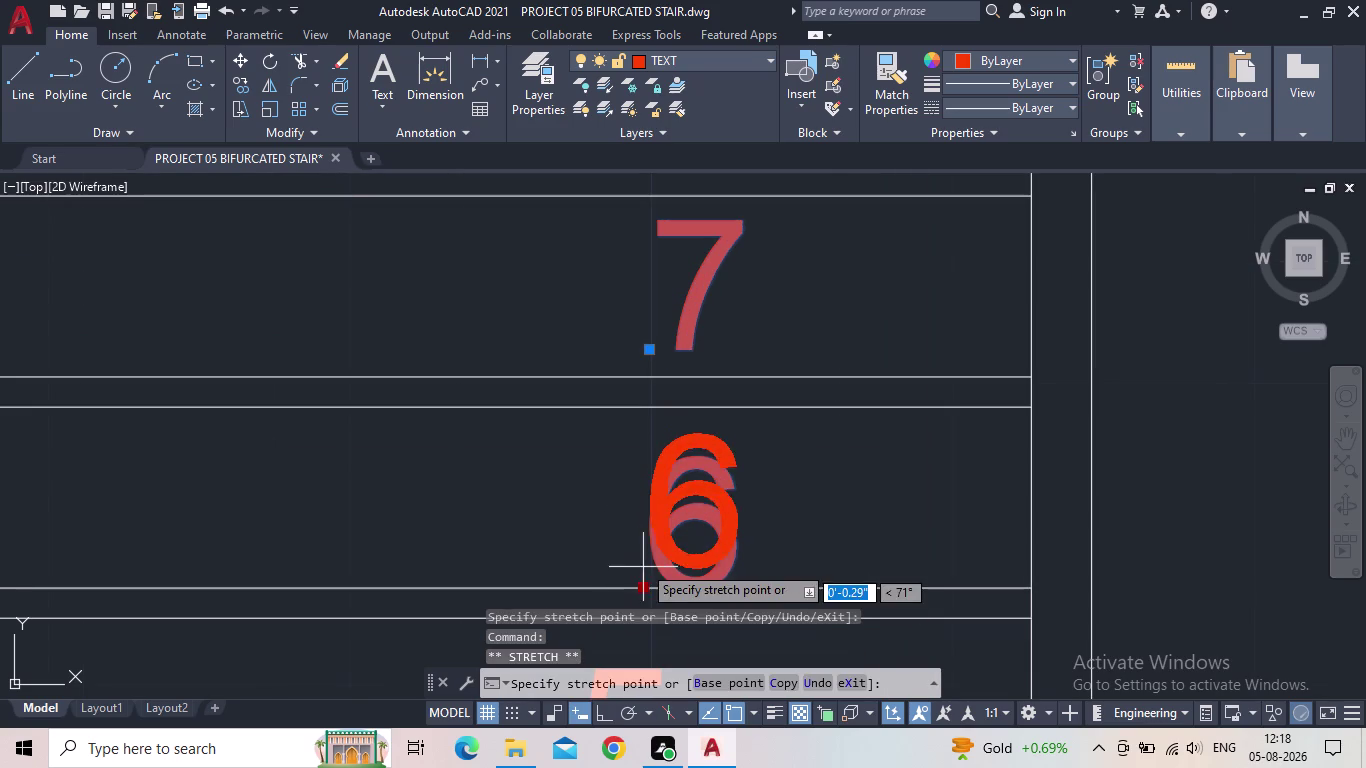
scroll(up, 3)
click(635, 554)
scroll(down, 3)
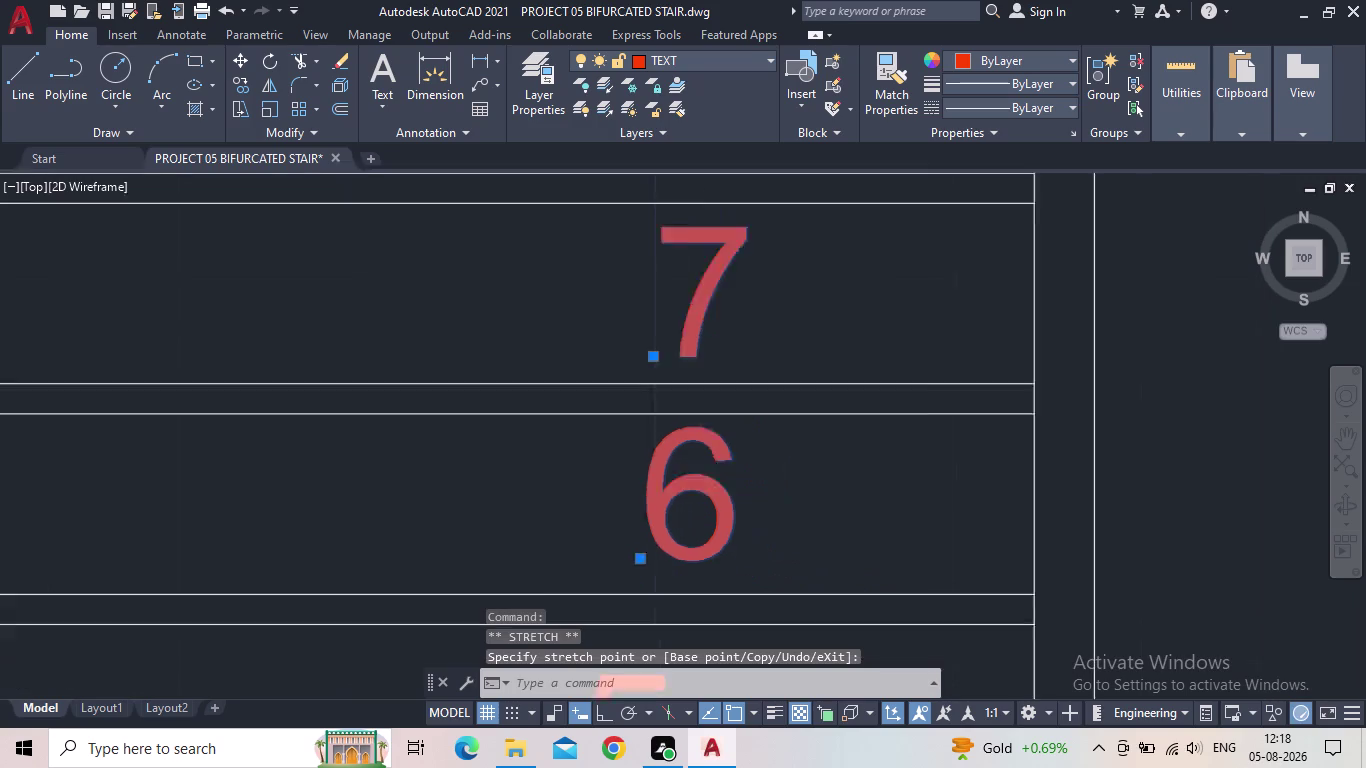
scroll(down, 3)
Move tread numbers 5 and 4 higher within their treads.
middle_drag(650, 571, 636, 464)
click(620, 520)
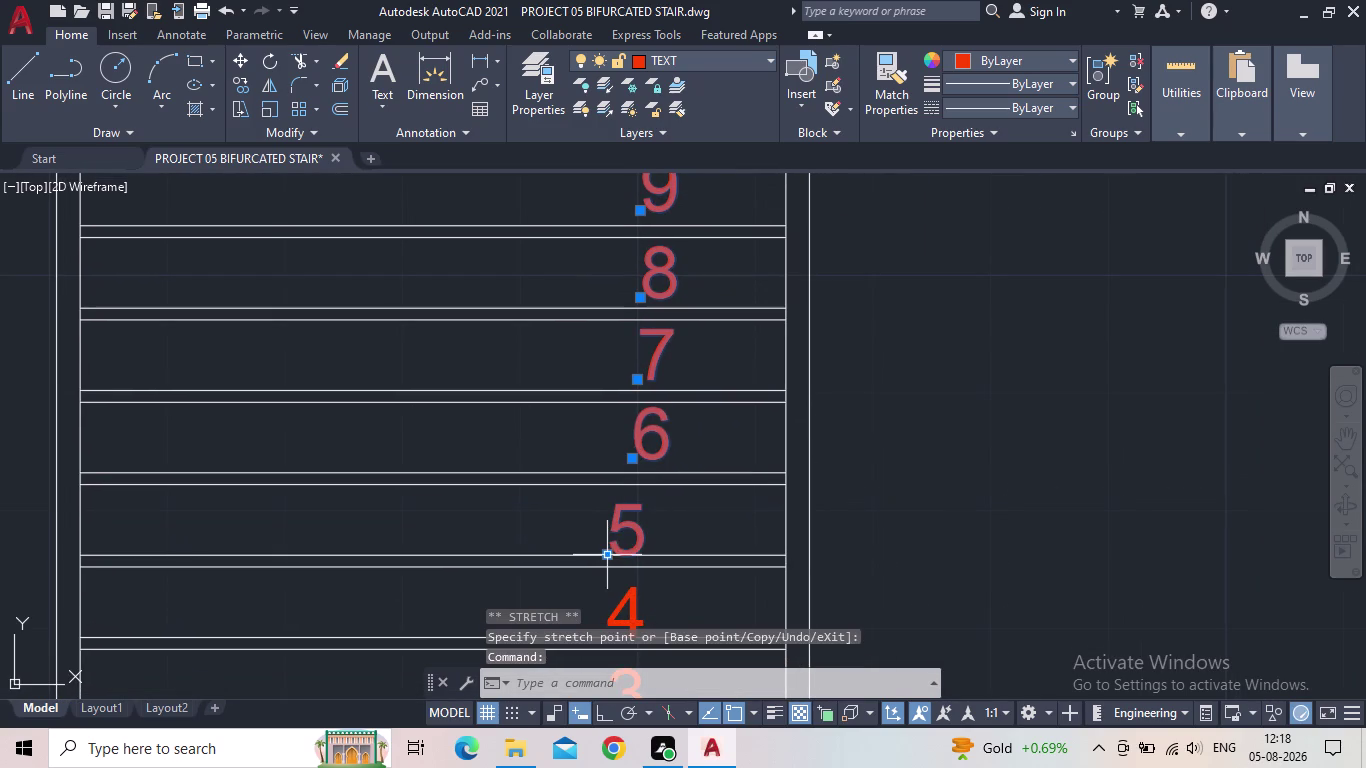
click(611, 560)
scroll(up, 3)
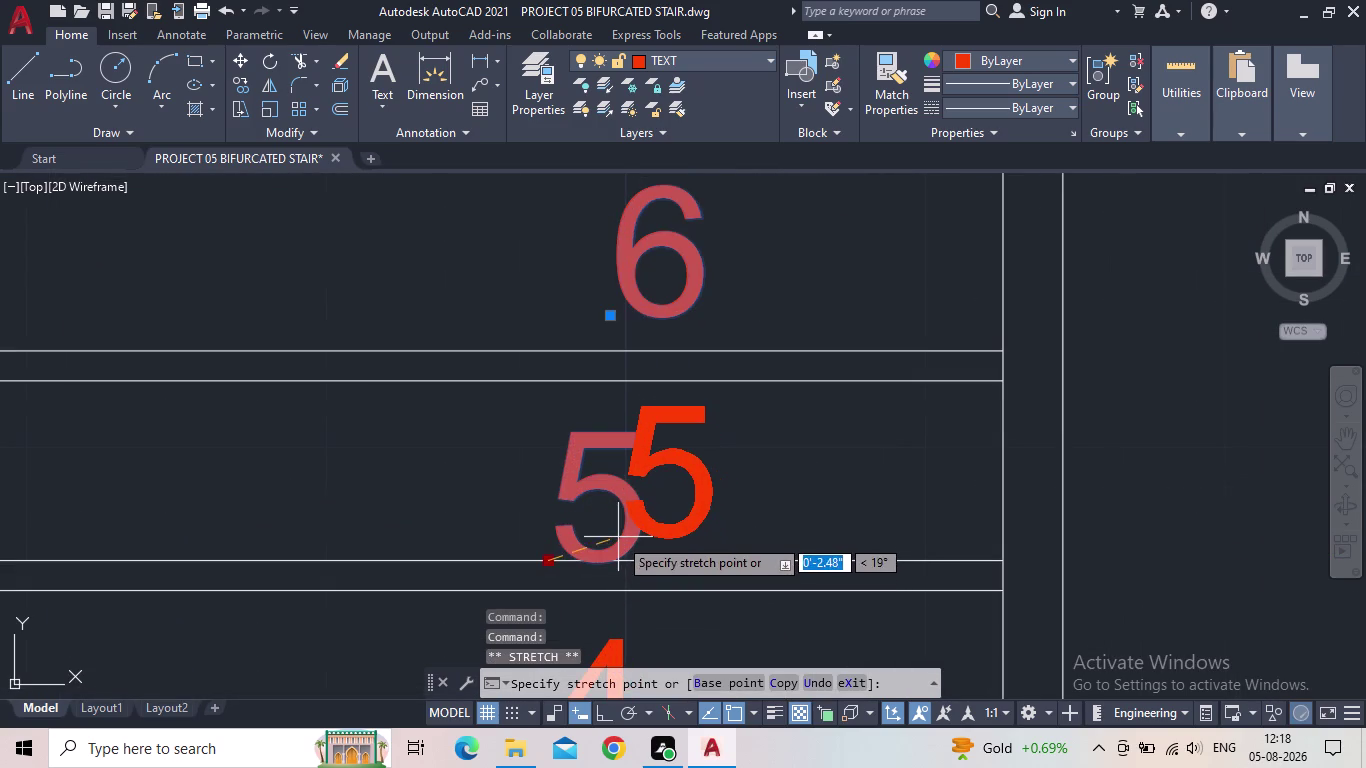
click(618, 537)
scroll(down, 3)
middle_drag(657, 555, 619, 466)
click(591, 554)
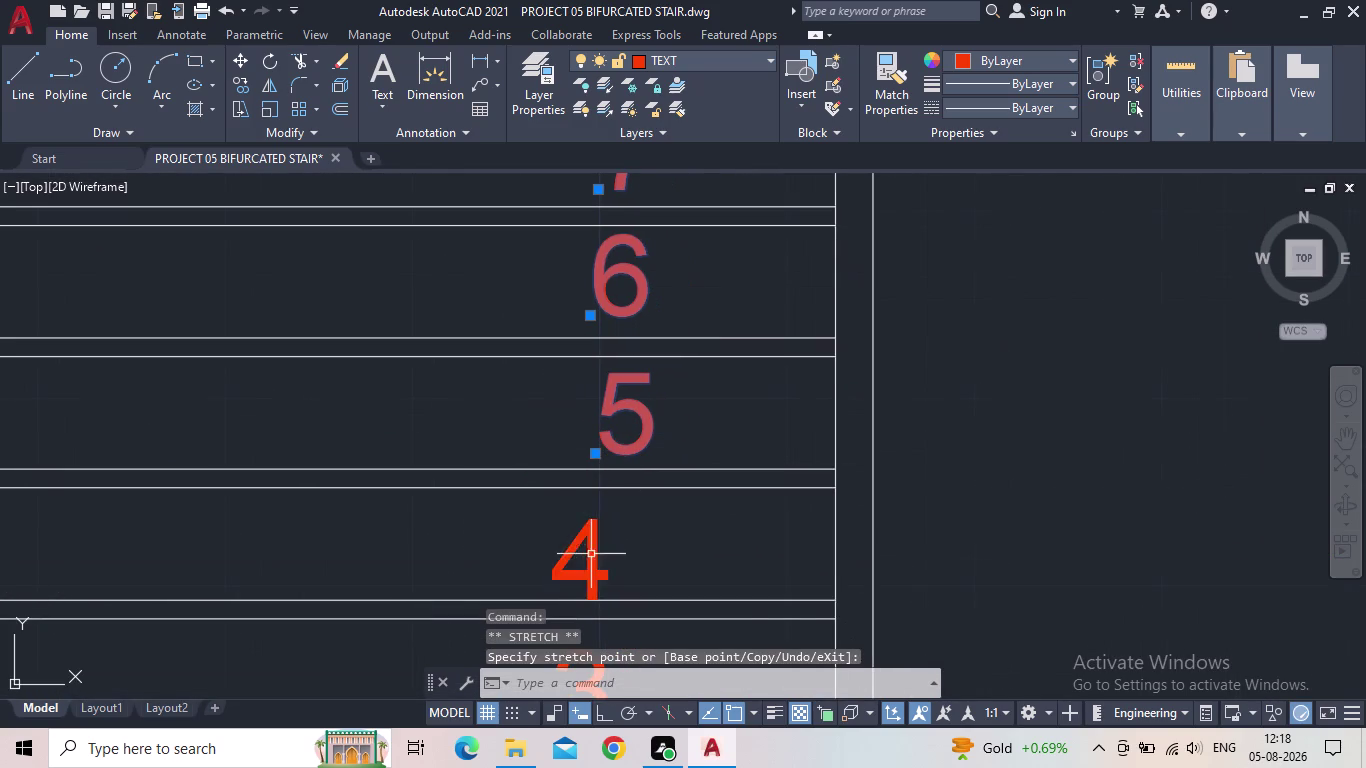
click(557, 579)
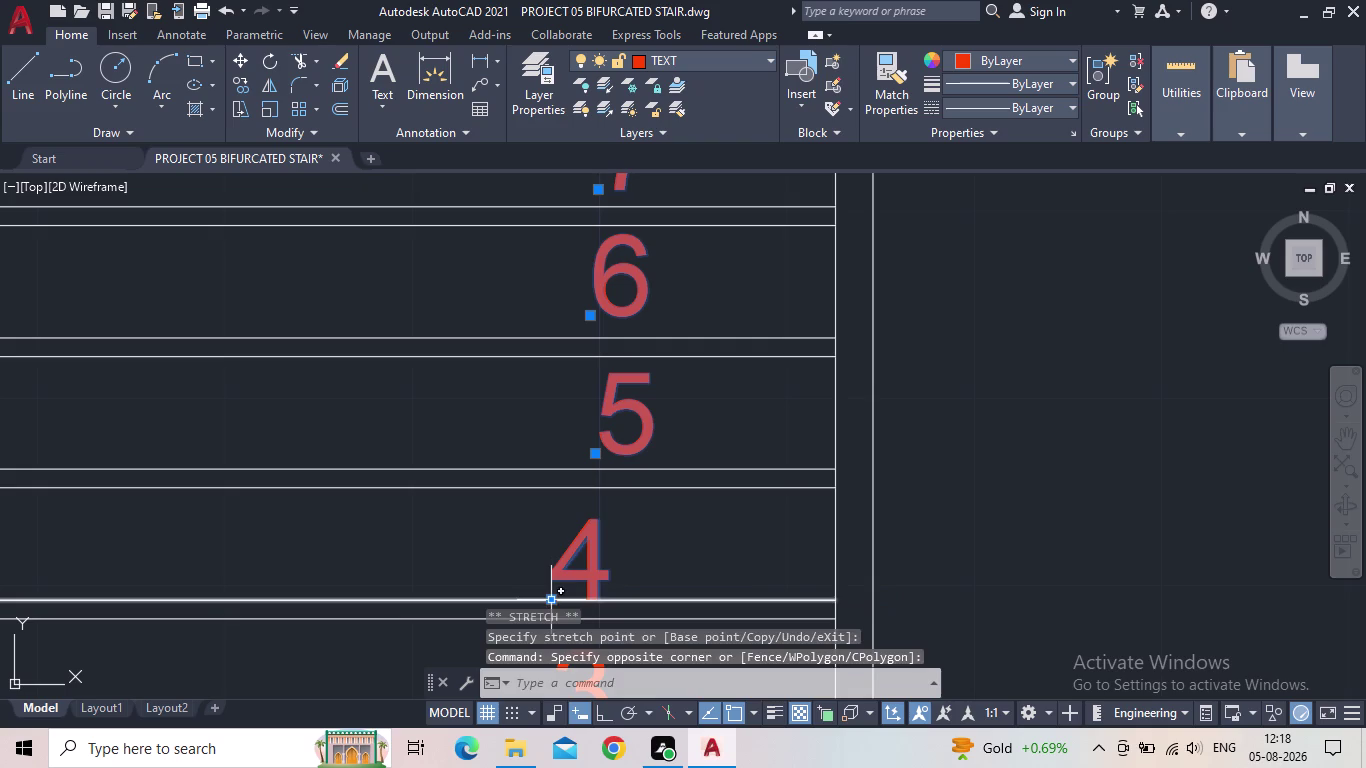
click(553, 599)
click(590, 584)
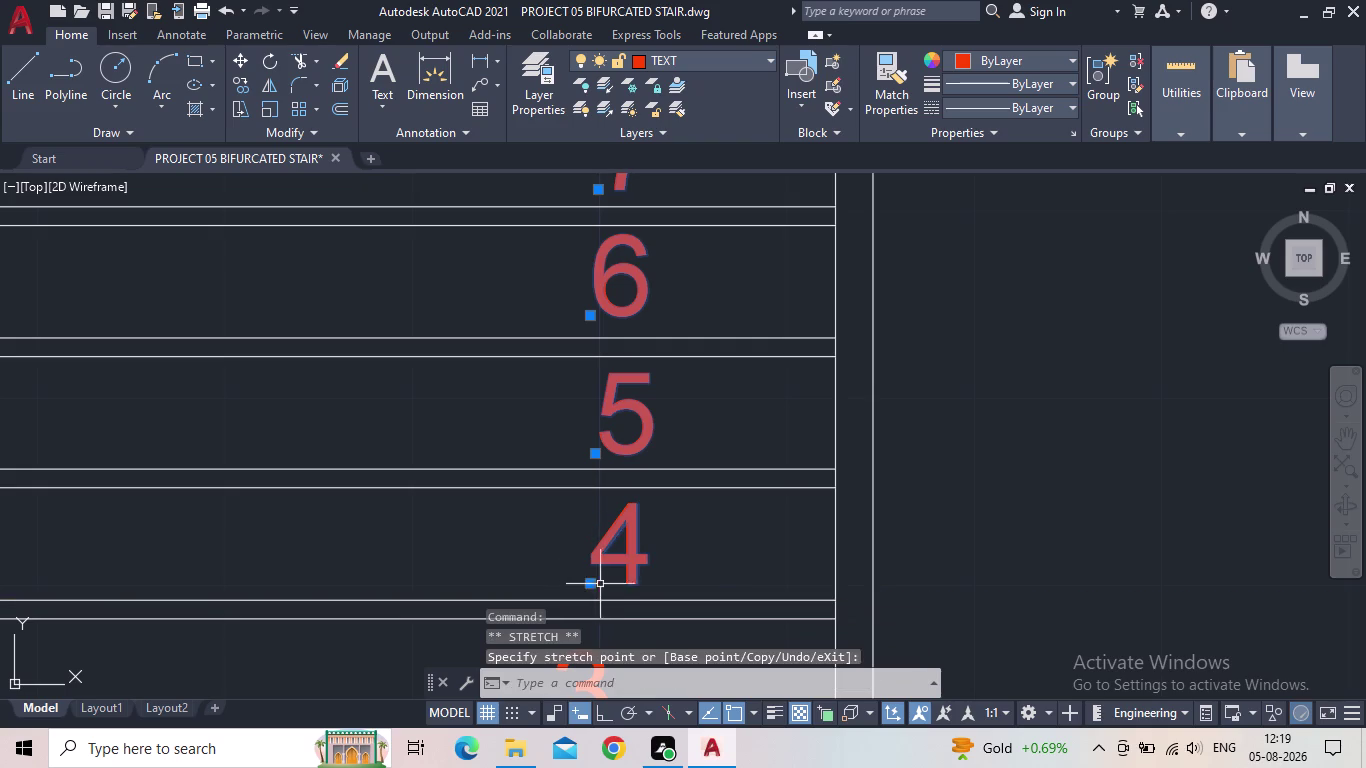
Move tread numbers 3 and 2 higher within their treads.
middle_drag(624, 588, 590, 394)
click(556, 470)
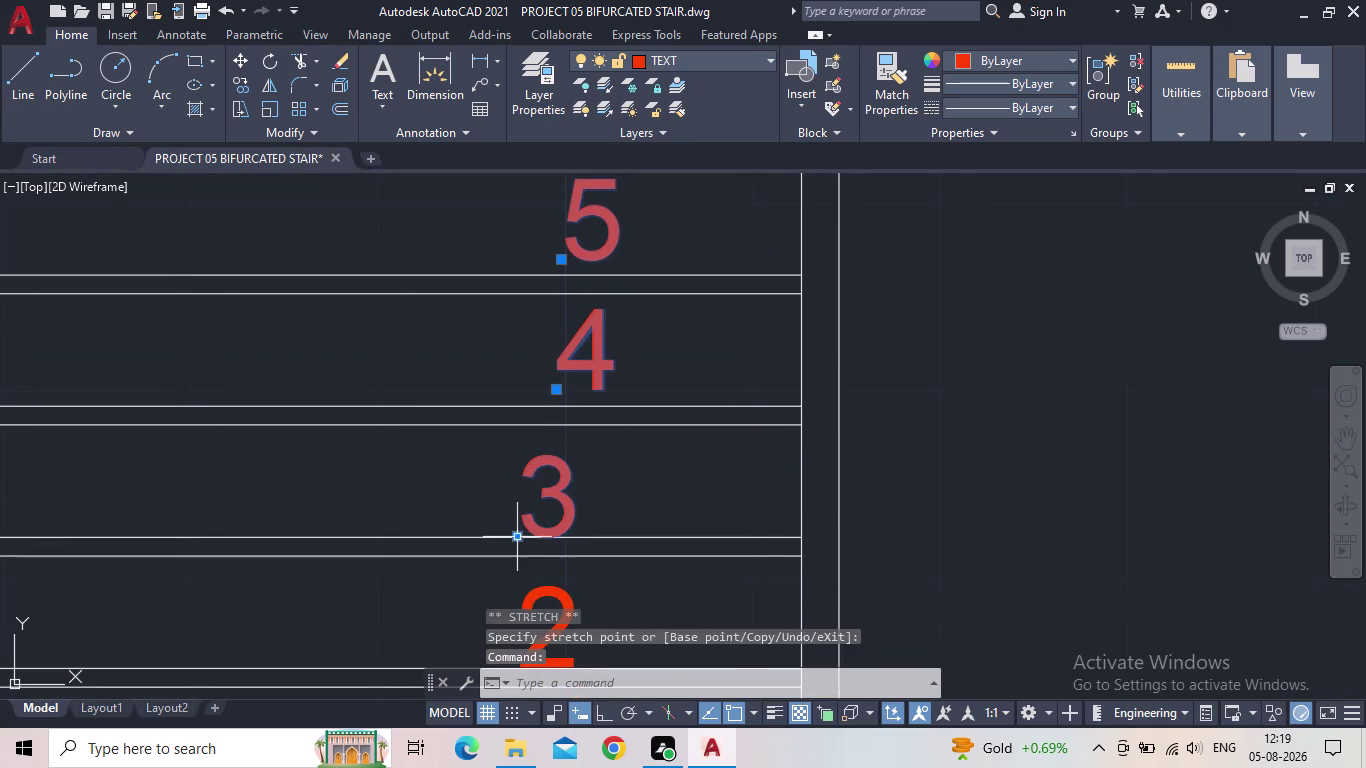
click(519, 535)
scroll(up, 3)
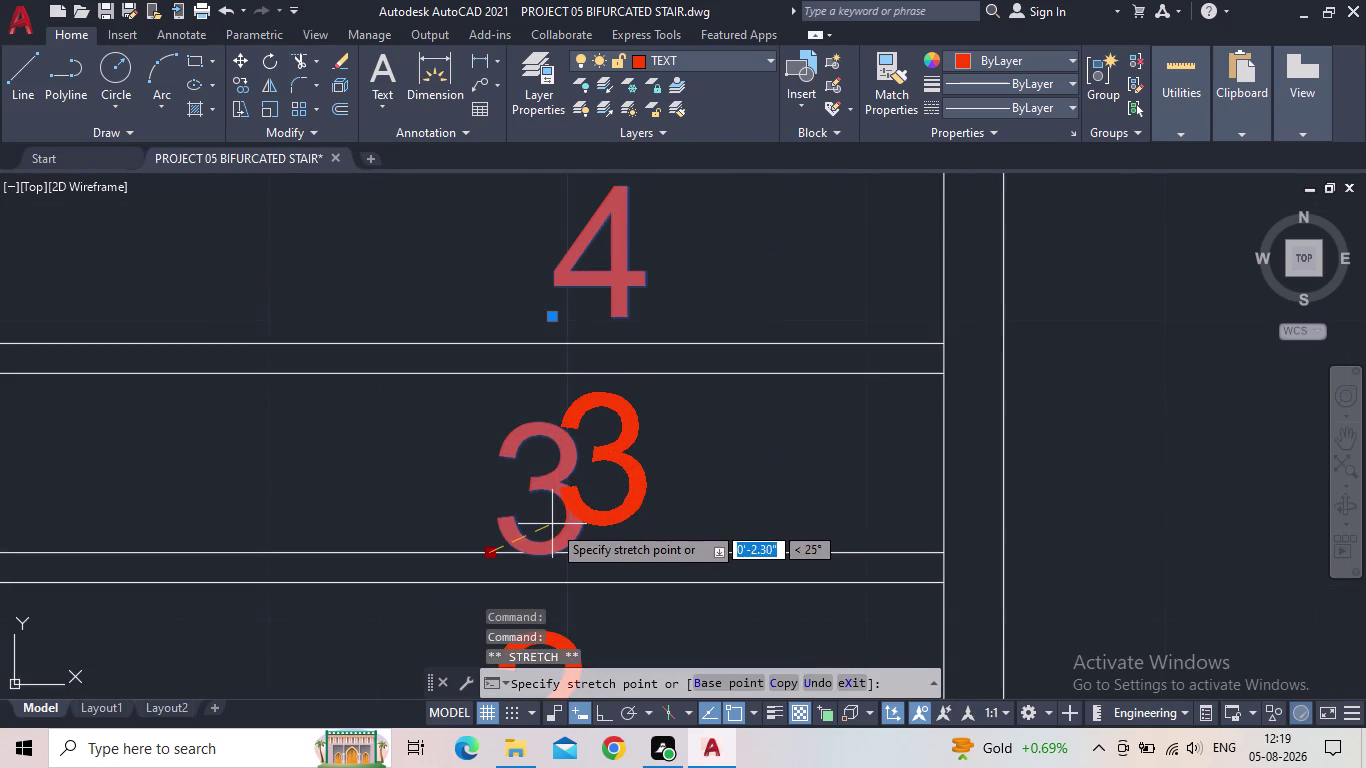
click(552, 524)
scroll(down, 3)
middle_drag(562, 531, 595, 407)
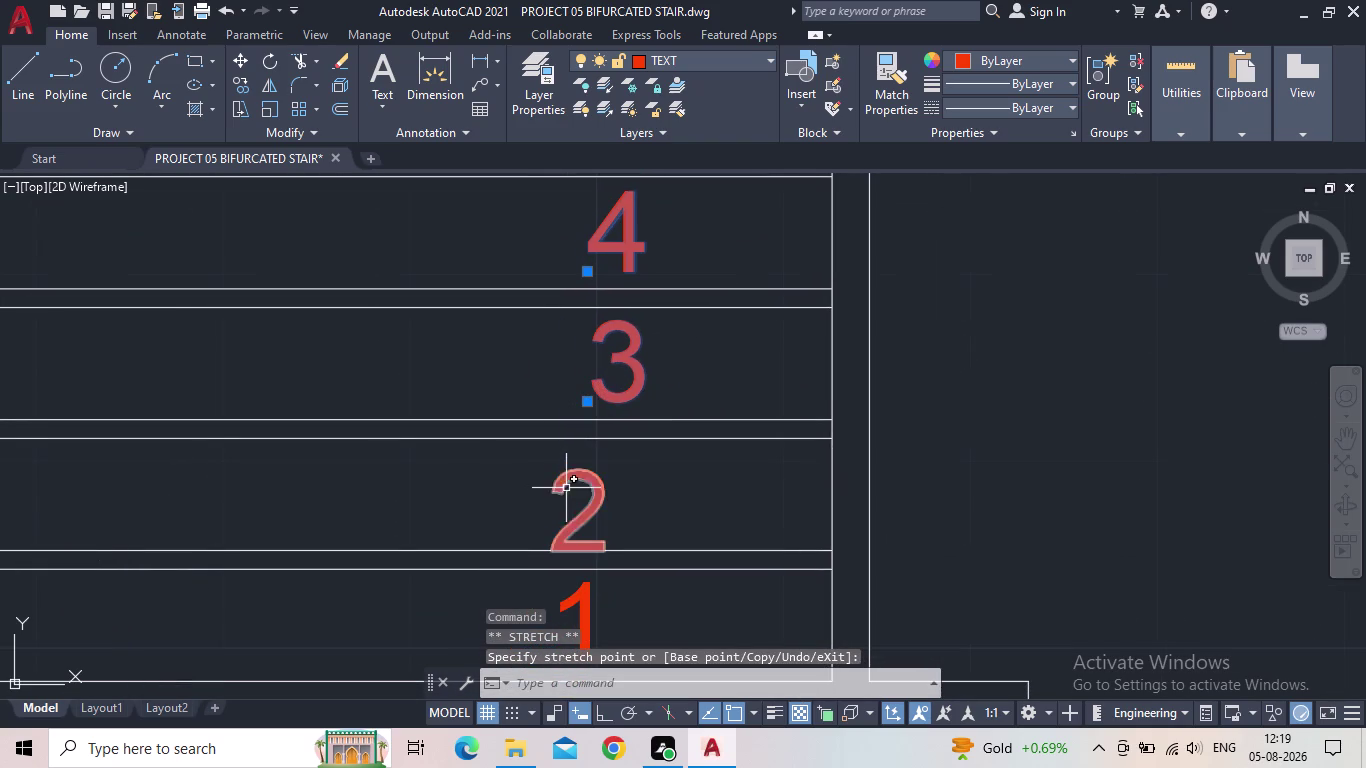
click(566, 482)
click(550, 547)
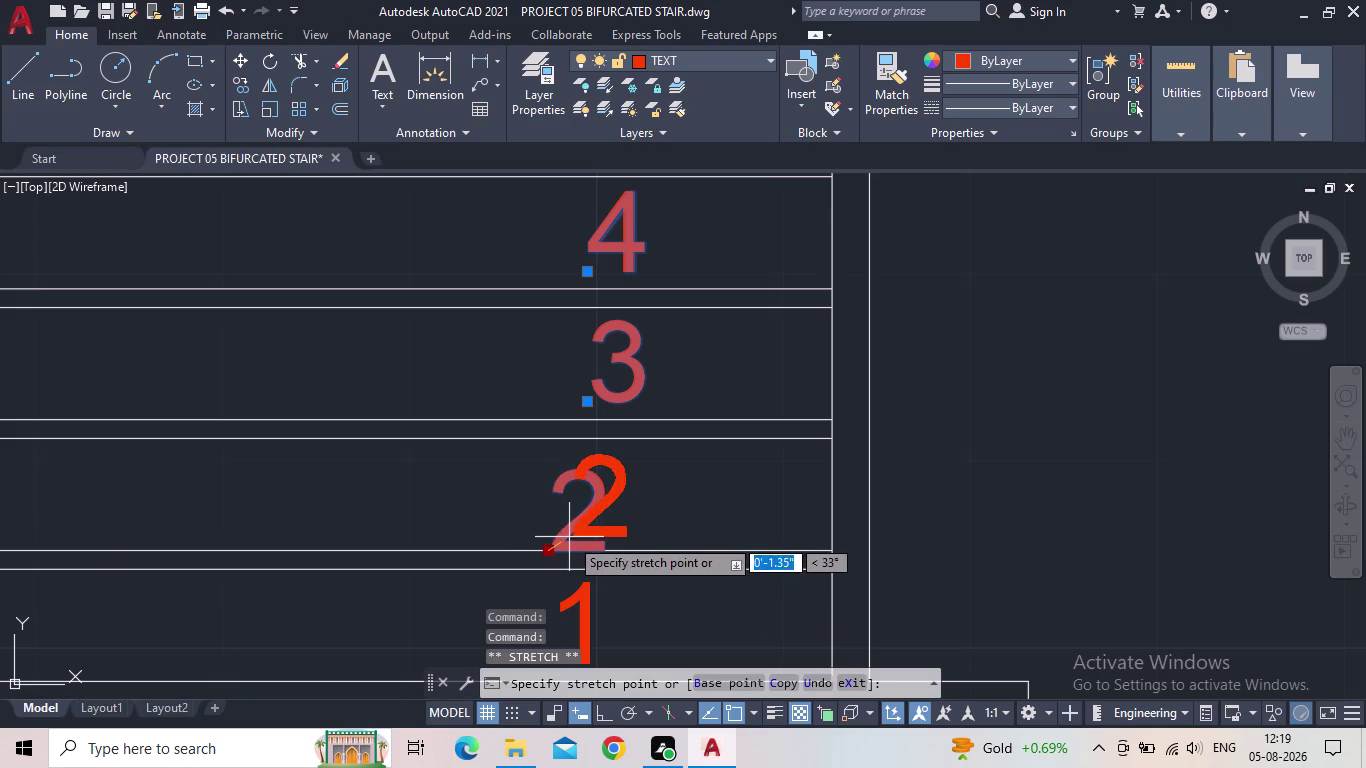
scroll(up, 3)
click(581, 532)
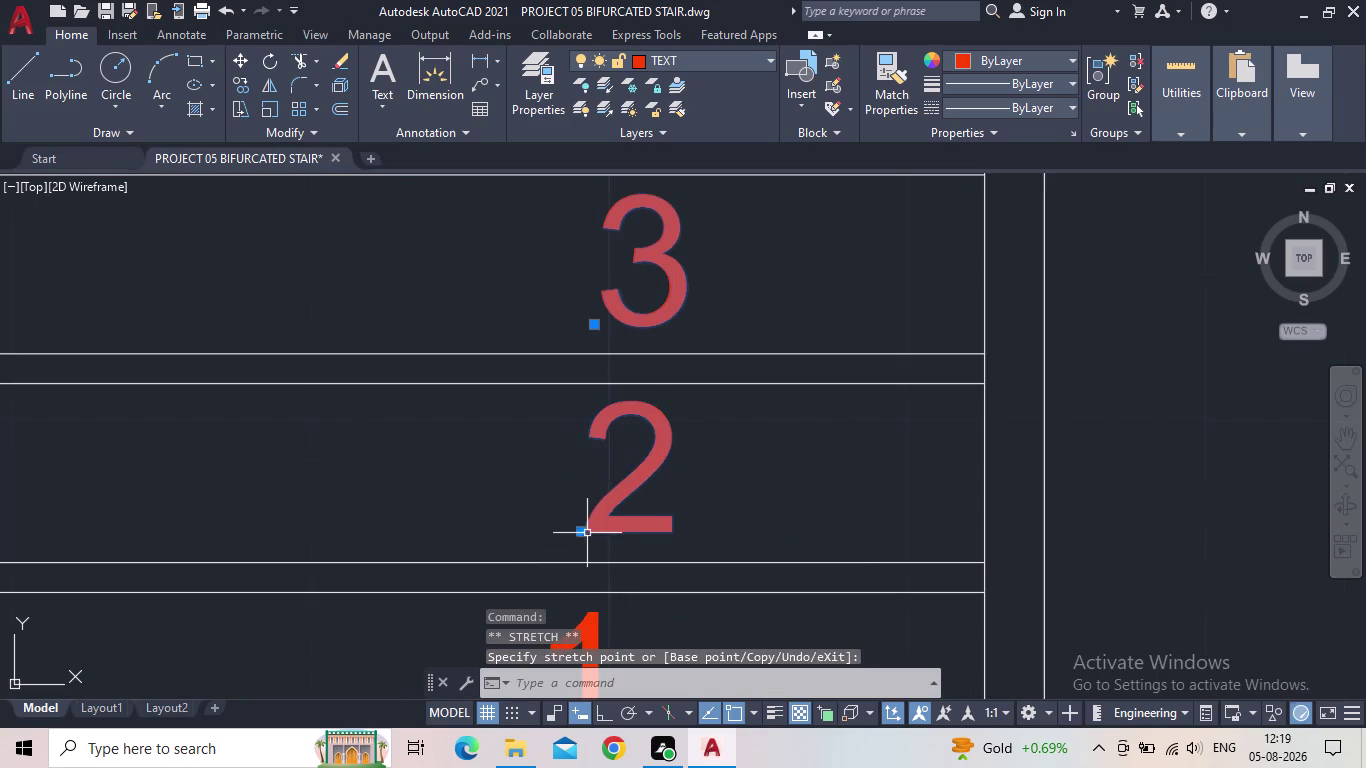
Move tread number 1 higher within its tread and clear the selection.
scroll(down, 3)
middle_drag(592, 533, 556, 429)
click(548, 495)
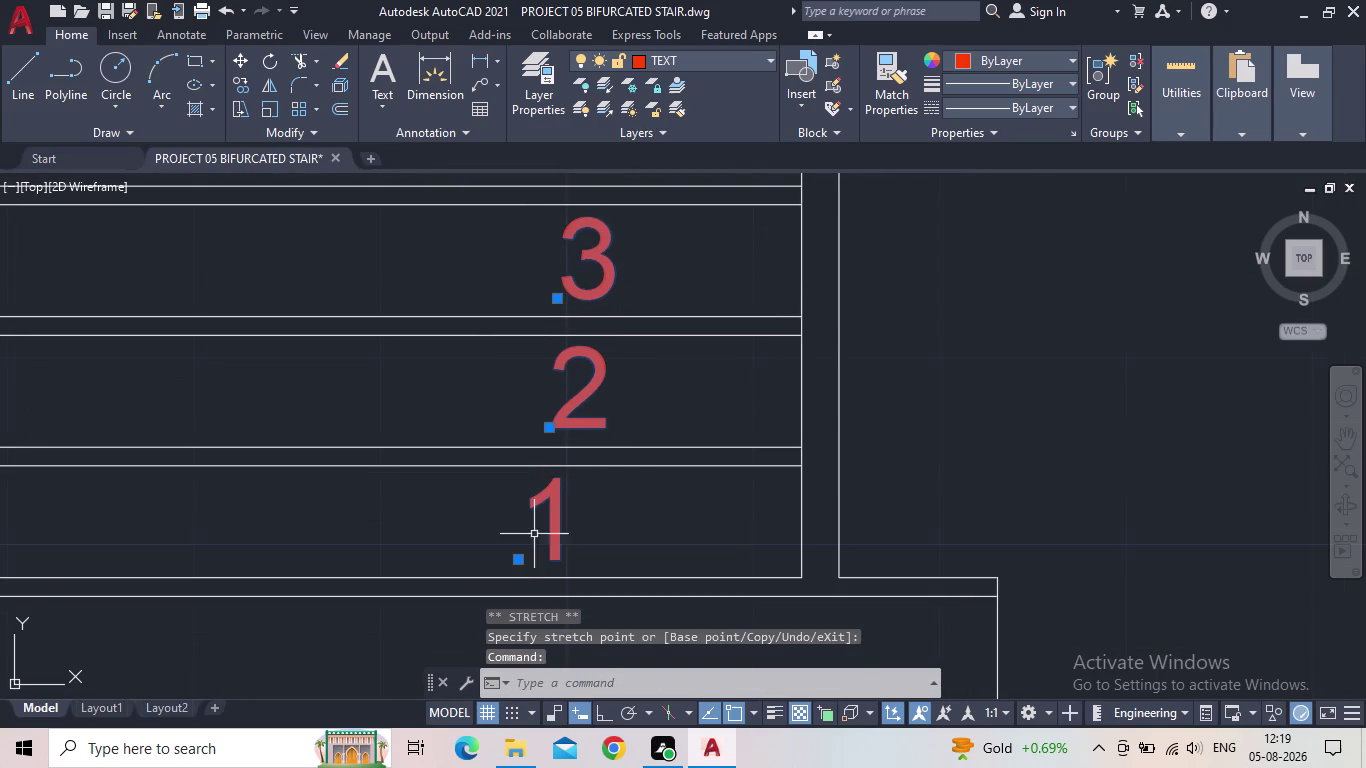
click(522, 557)
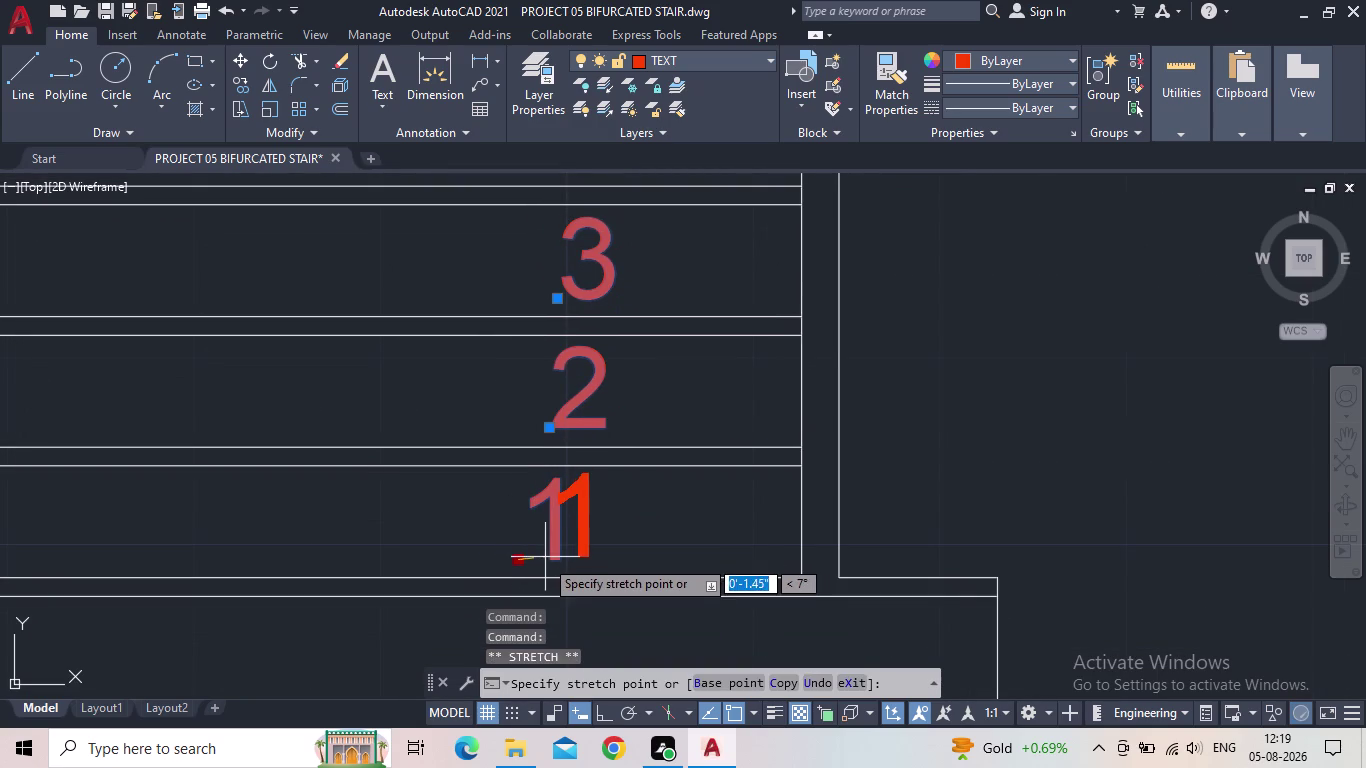
click(543, 560)
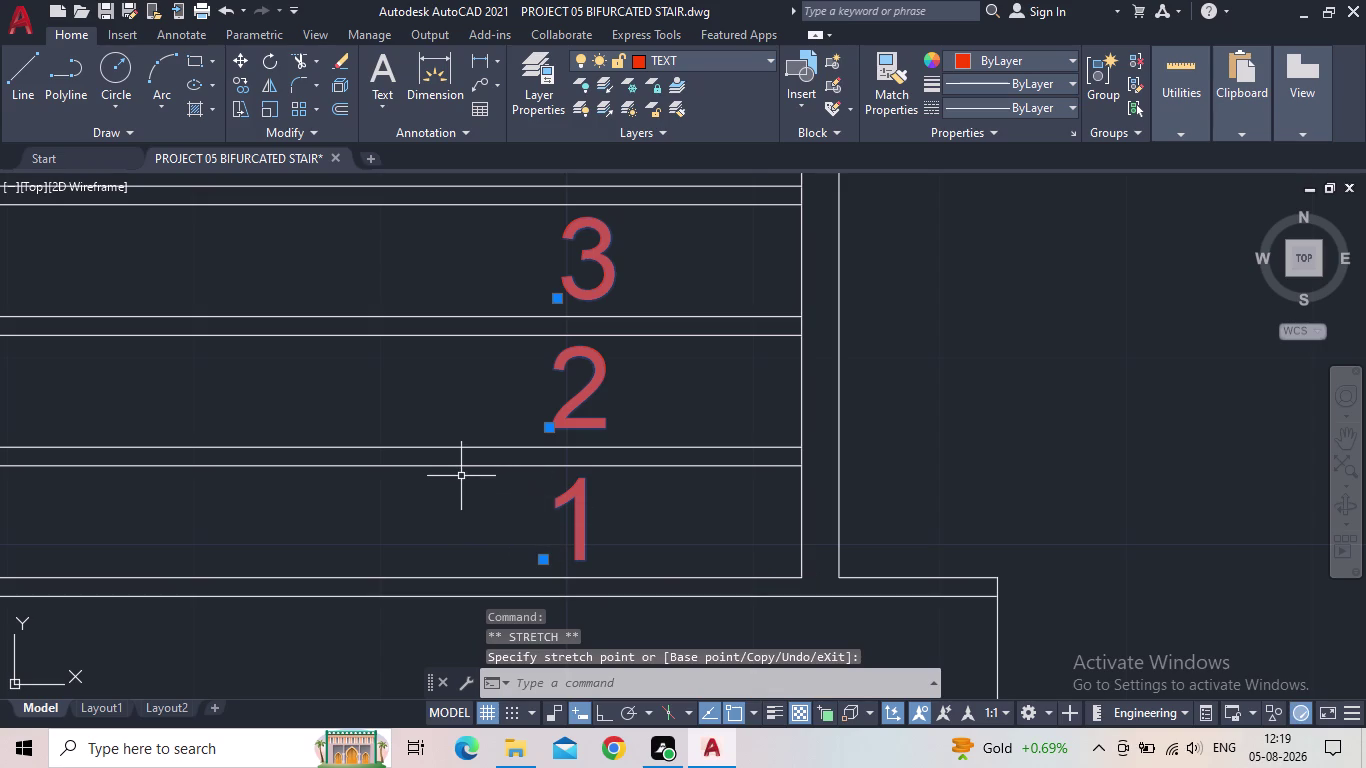
key(Escape)
scroll(down, 3)
Save the numbered stair drawing and shift the view to the empty area beside it.
scroll(down, 3)
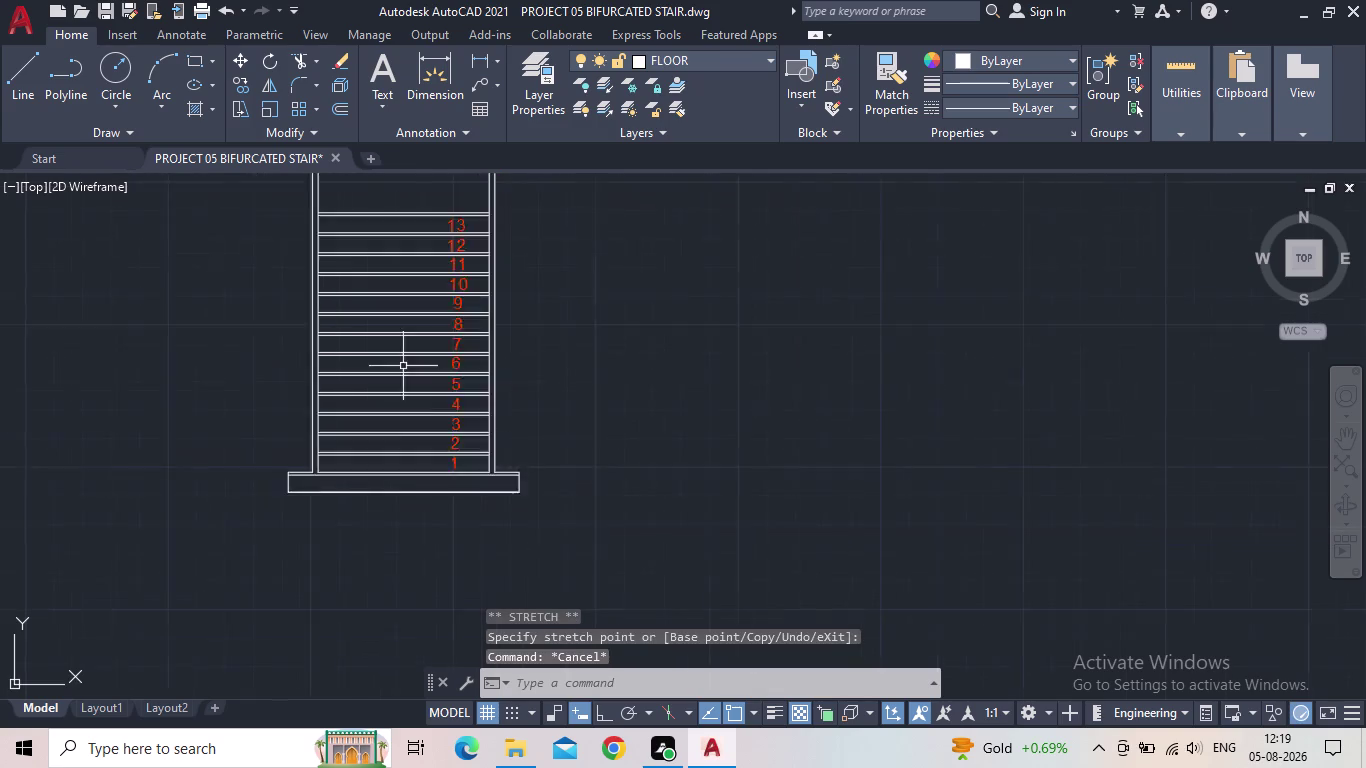
scroll(down, 3)
scroll(up, 3)
scroll(up, 3)
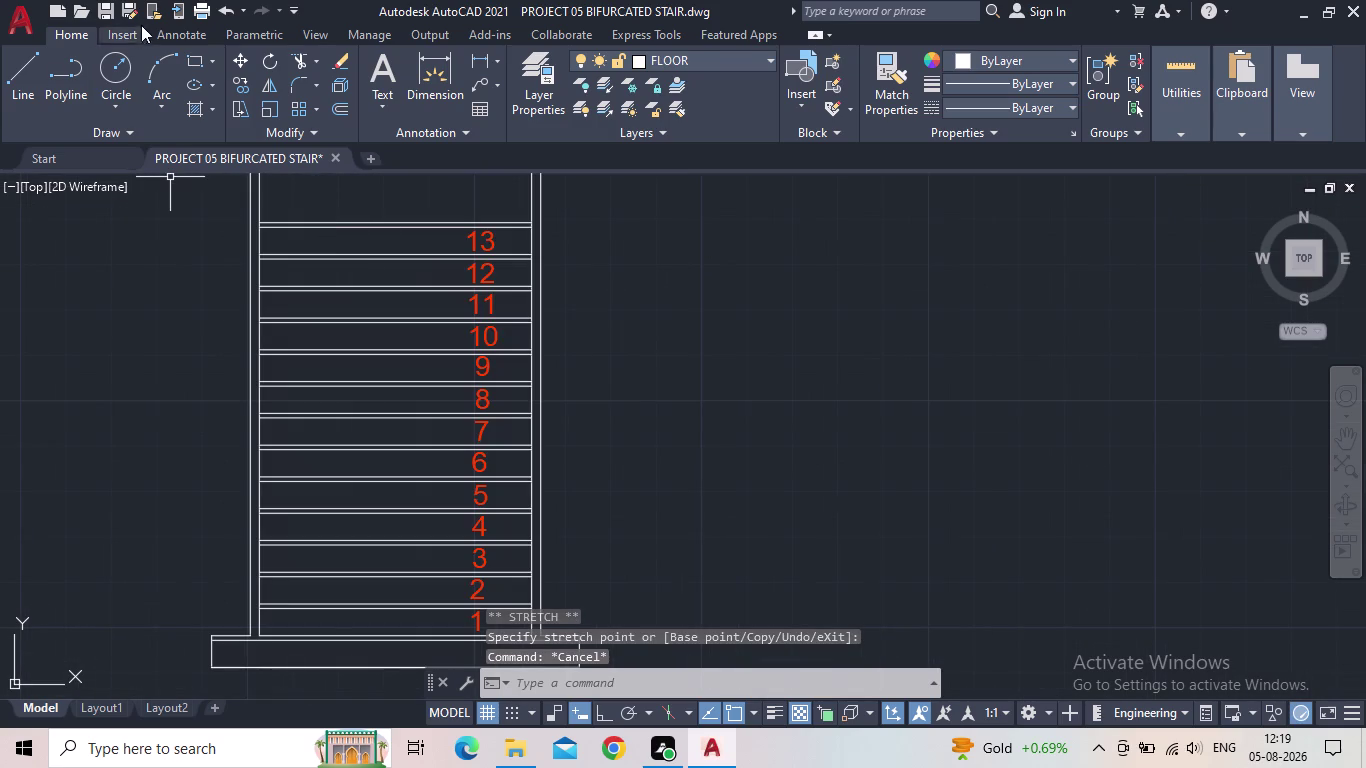
click(111, 13)
scroll(down, 3)
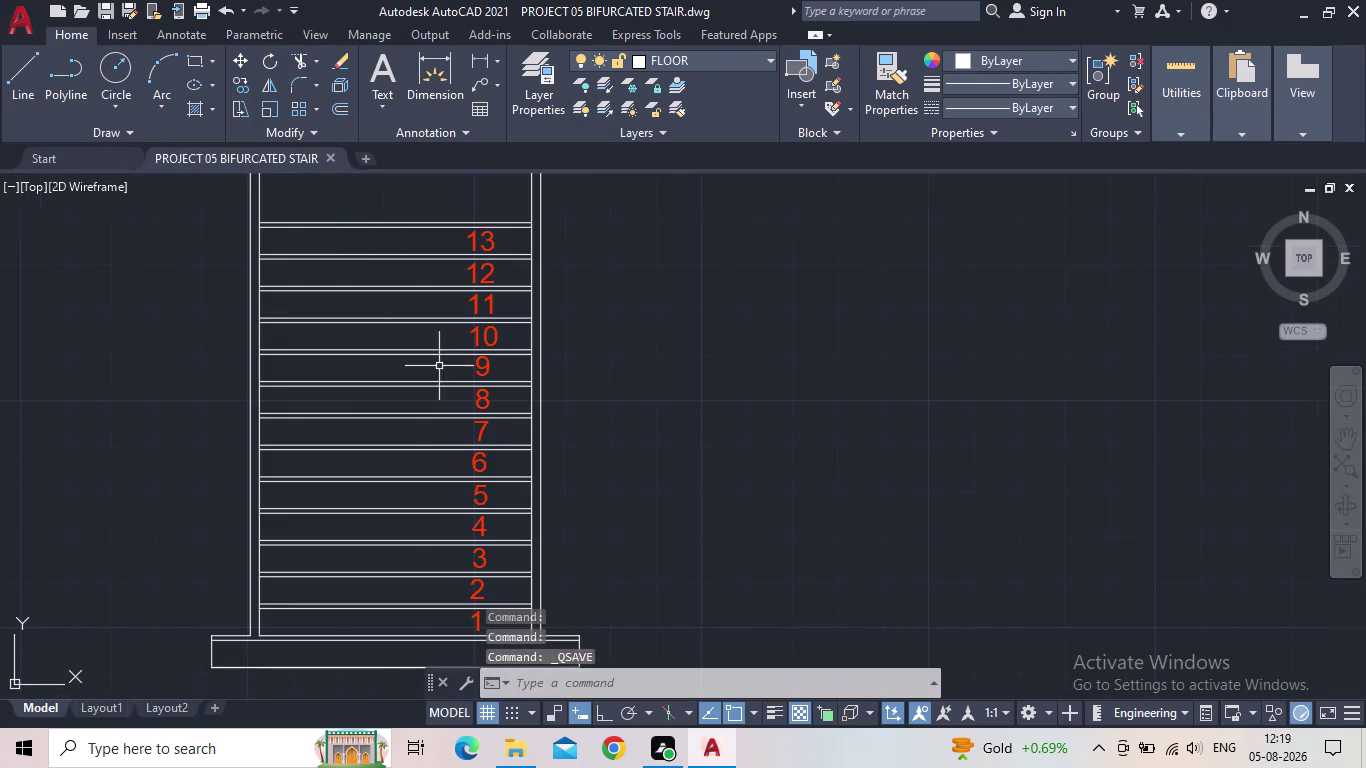
middle_drag(463, 360, 466, 325)
scroll(down, 3)
middle_drag(605, 366, 623, 415)
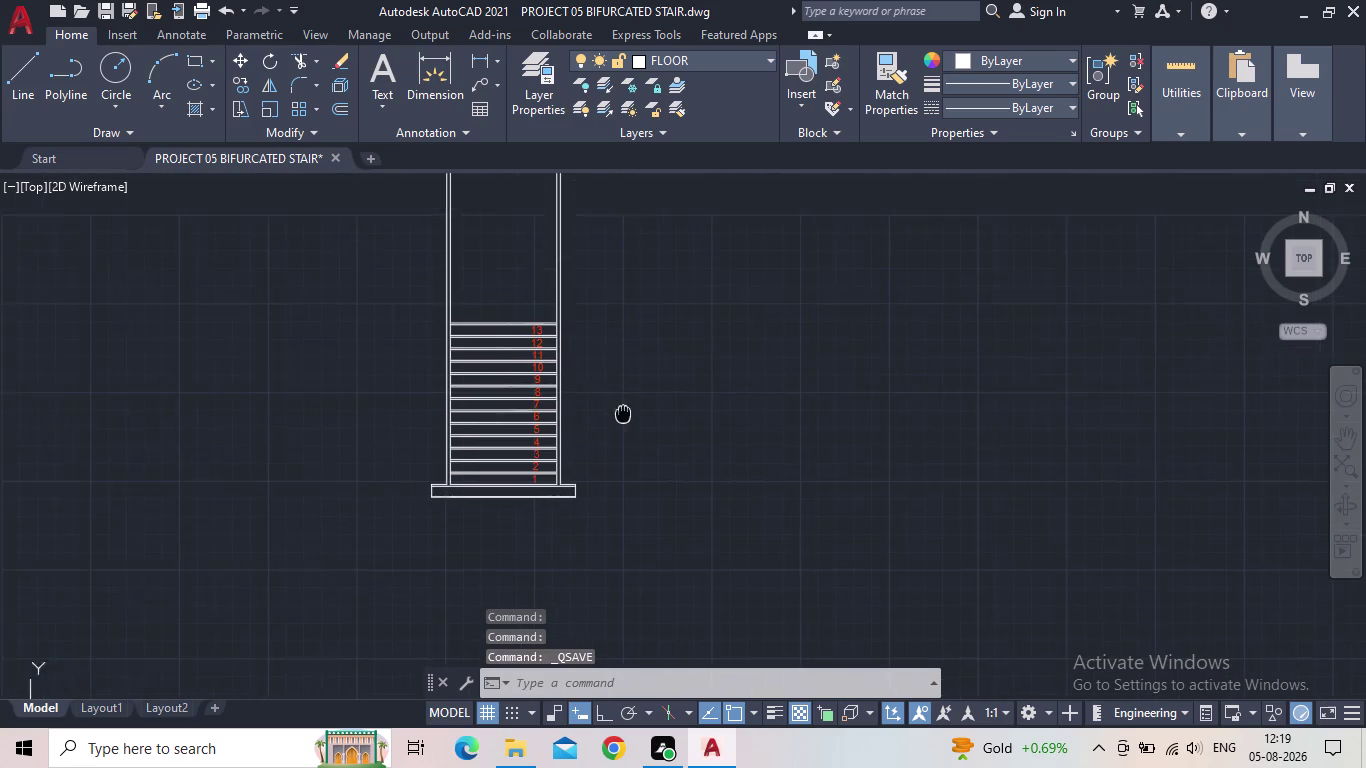
middle_drag(623, 415, 626, 428)
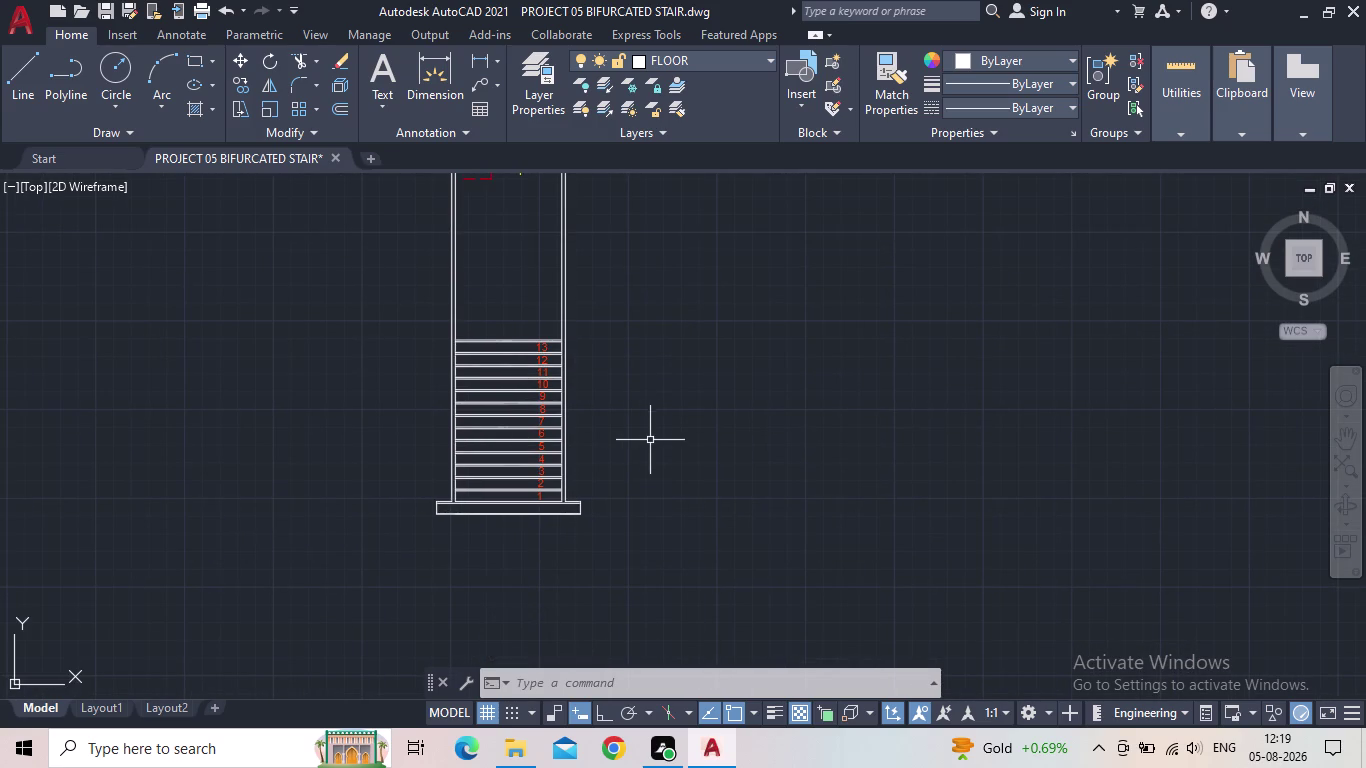
middle_drag(681, 439, 602, 456)
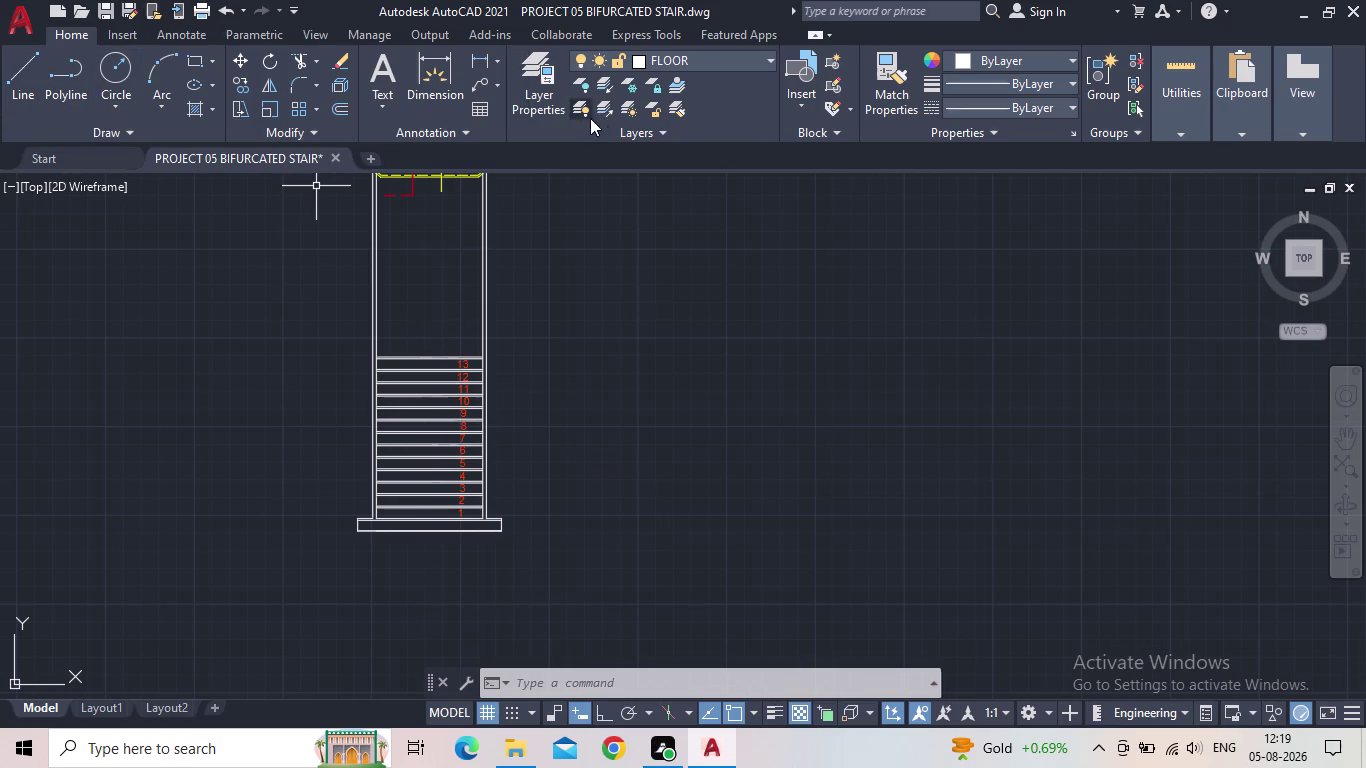
drag(4, 73, 22, 73)
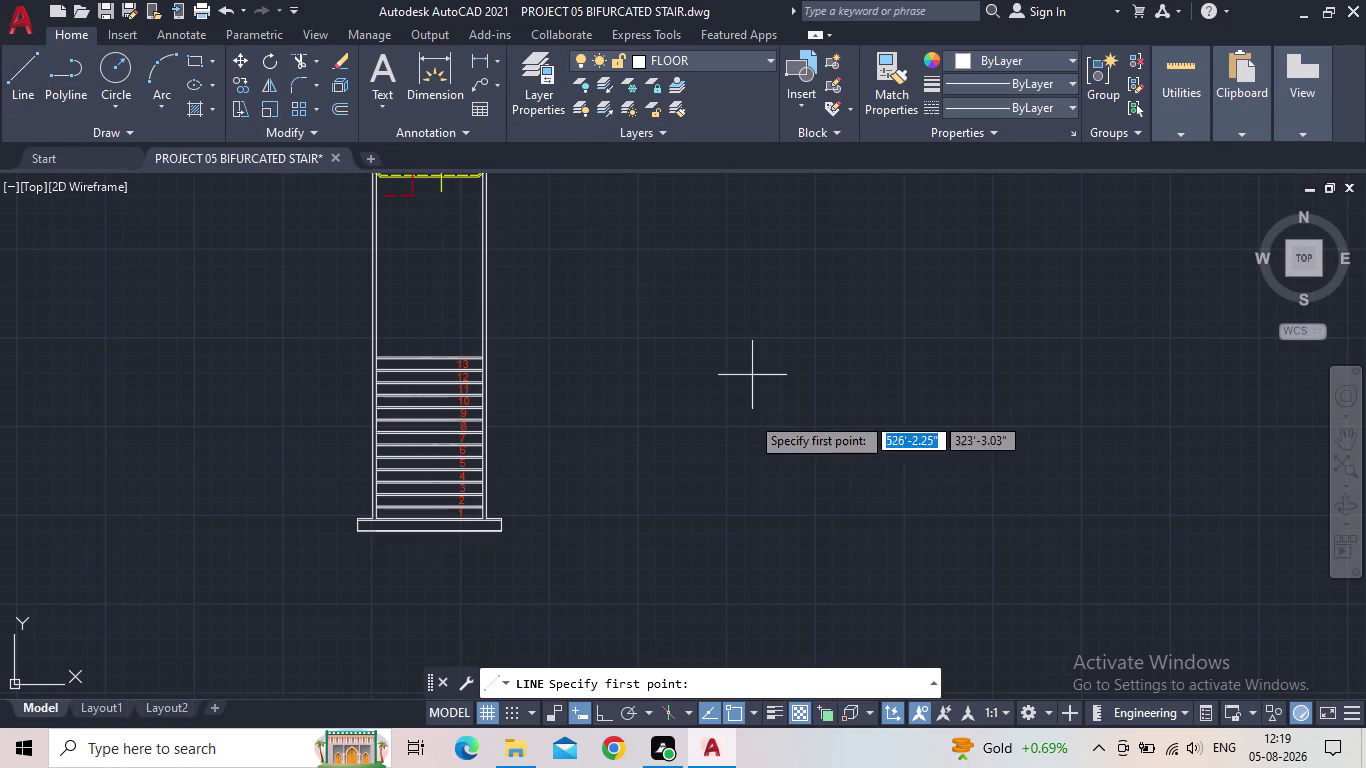
Pick a start point in open space and draw a 1' horizontal line with Ortho on.
middle_drag(739, 432, 648, 398)
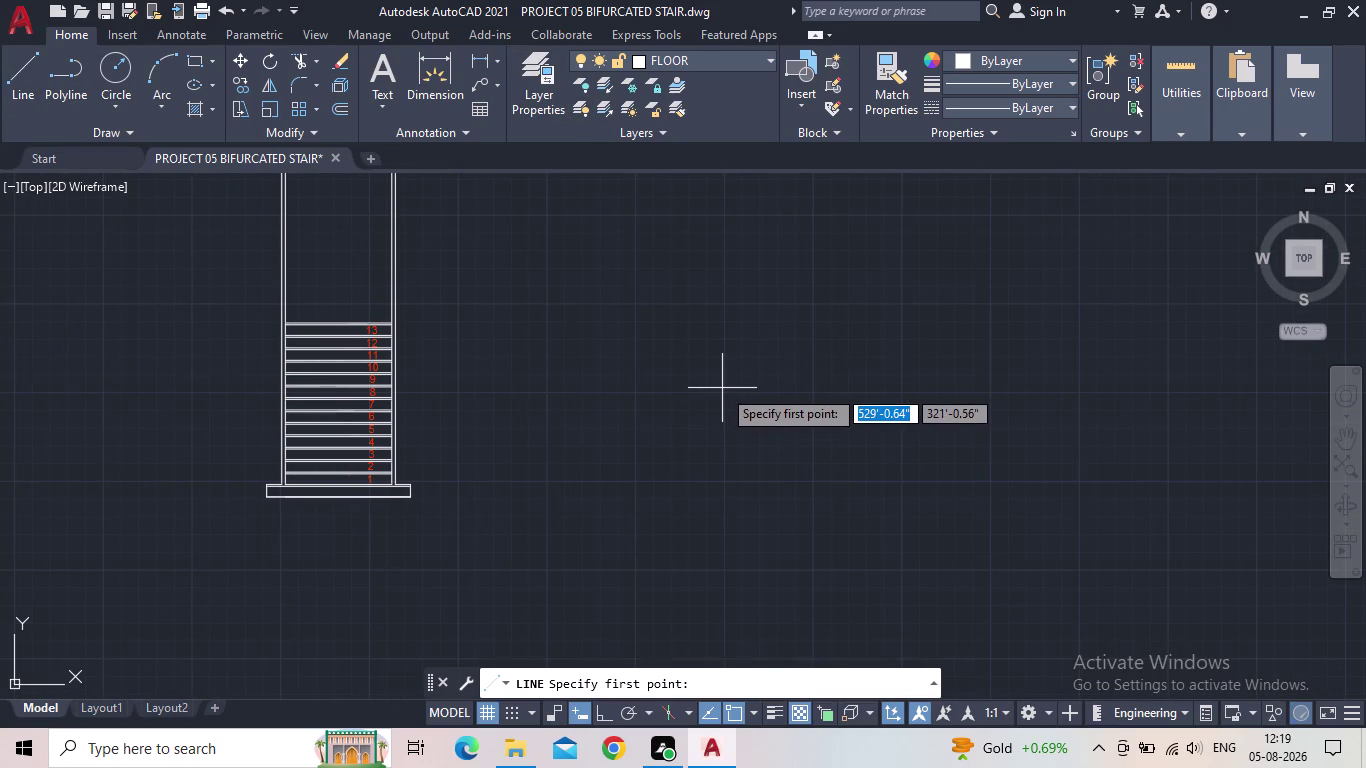
scroll(up, 3)
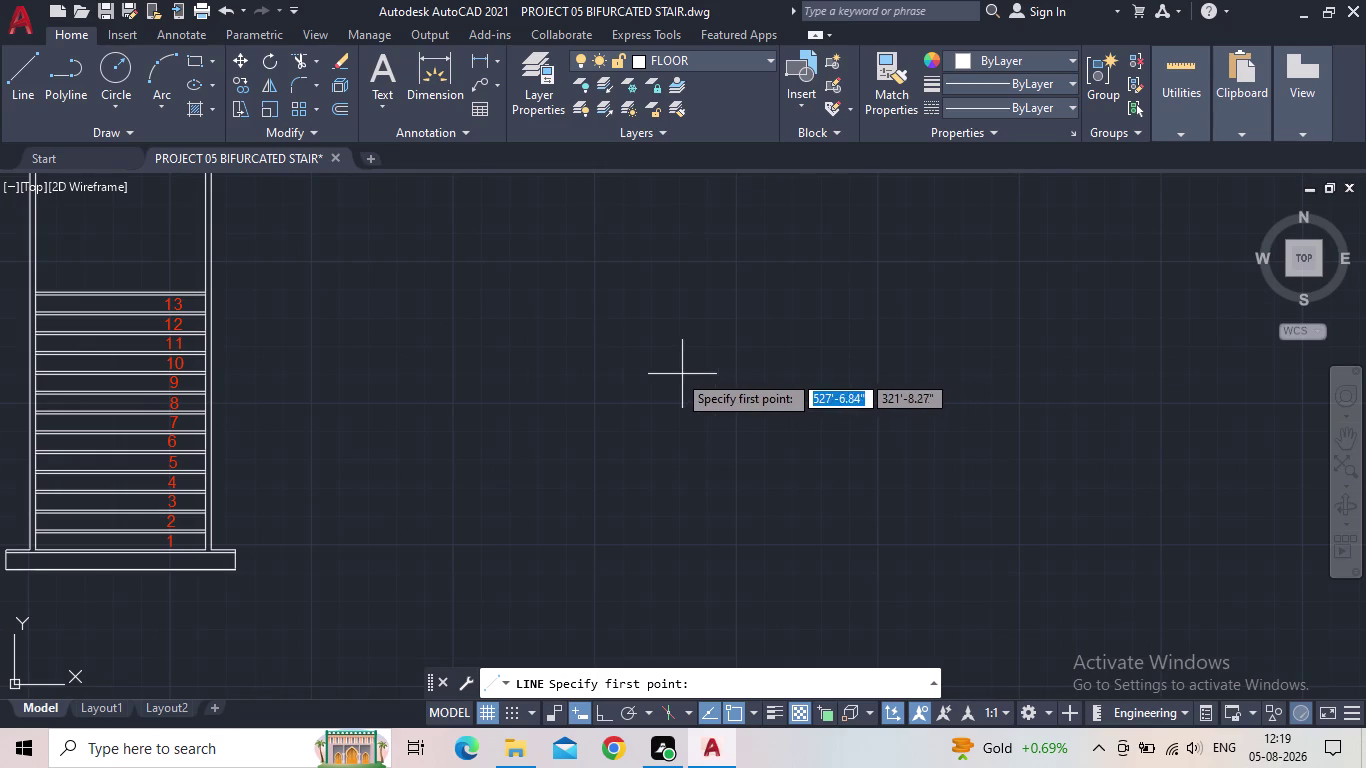
middle_drag(590, 357, 613, 364)
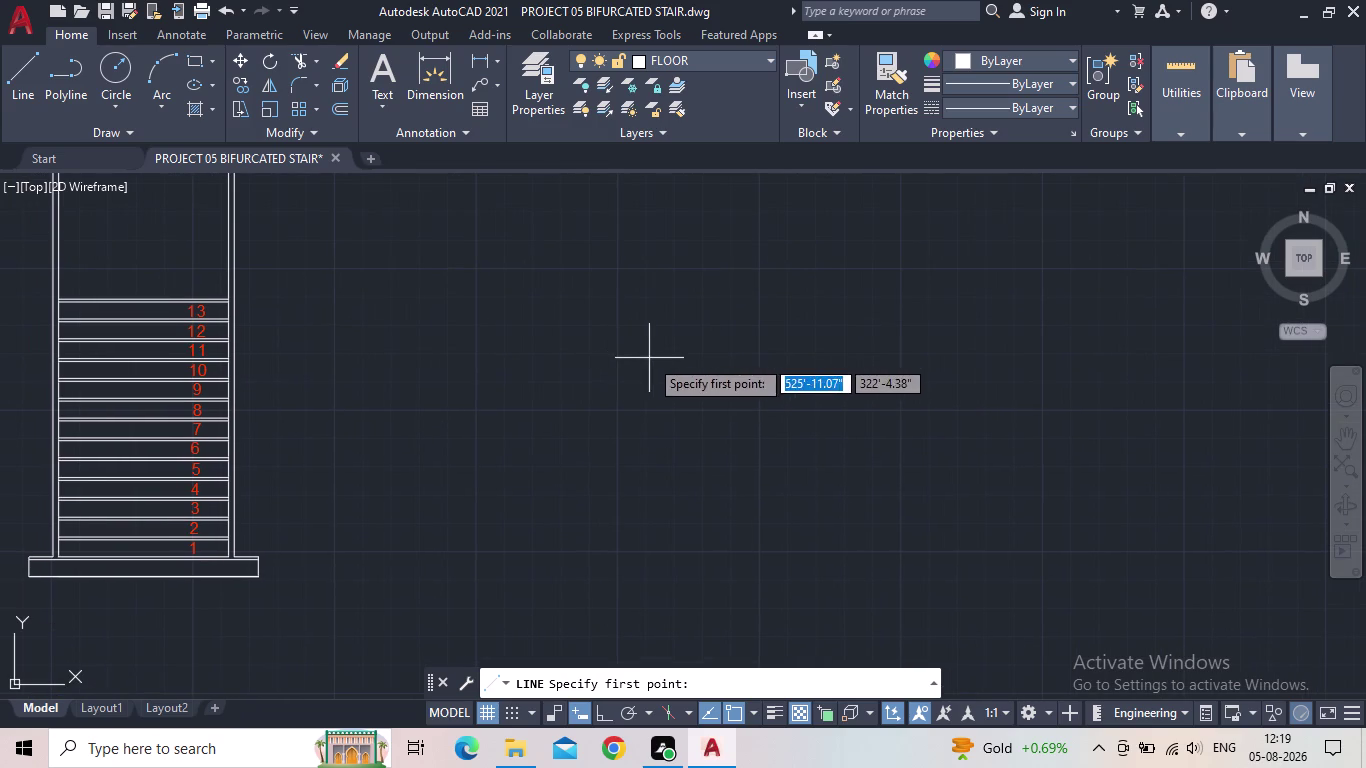
drag(649, 358, 636, 356)
scroll(up, 3)
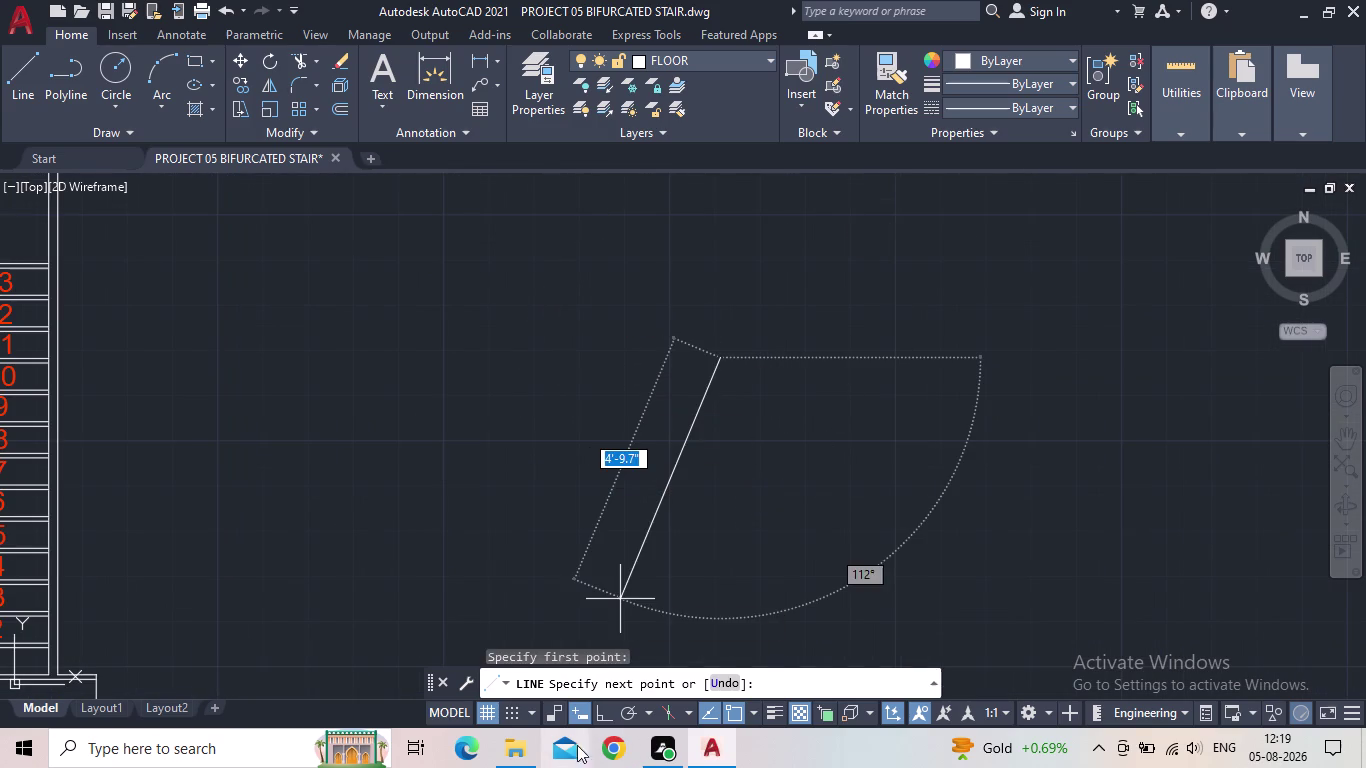
click(602, 713)
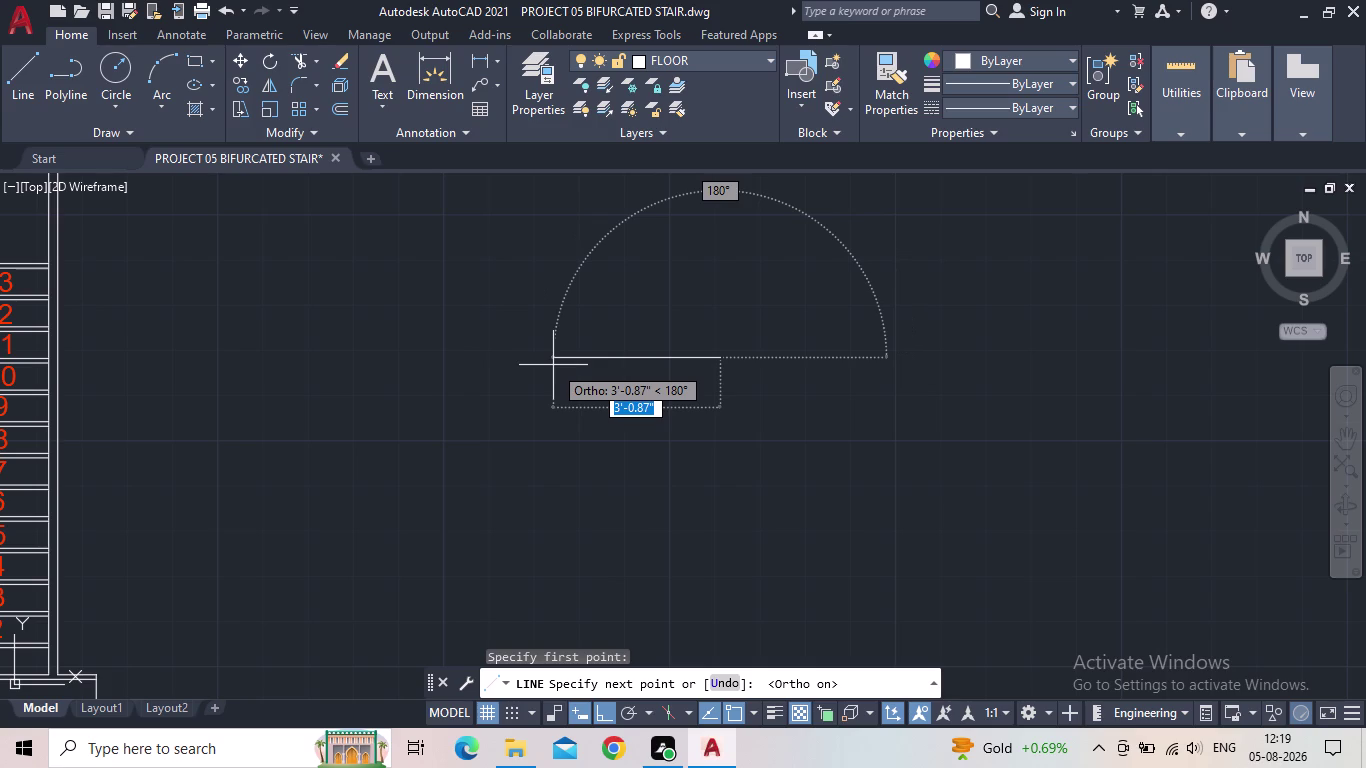
text(1)
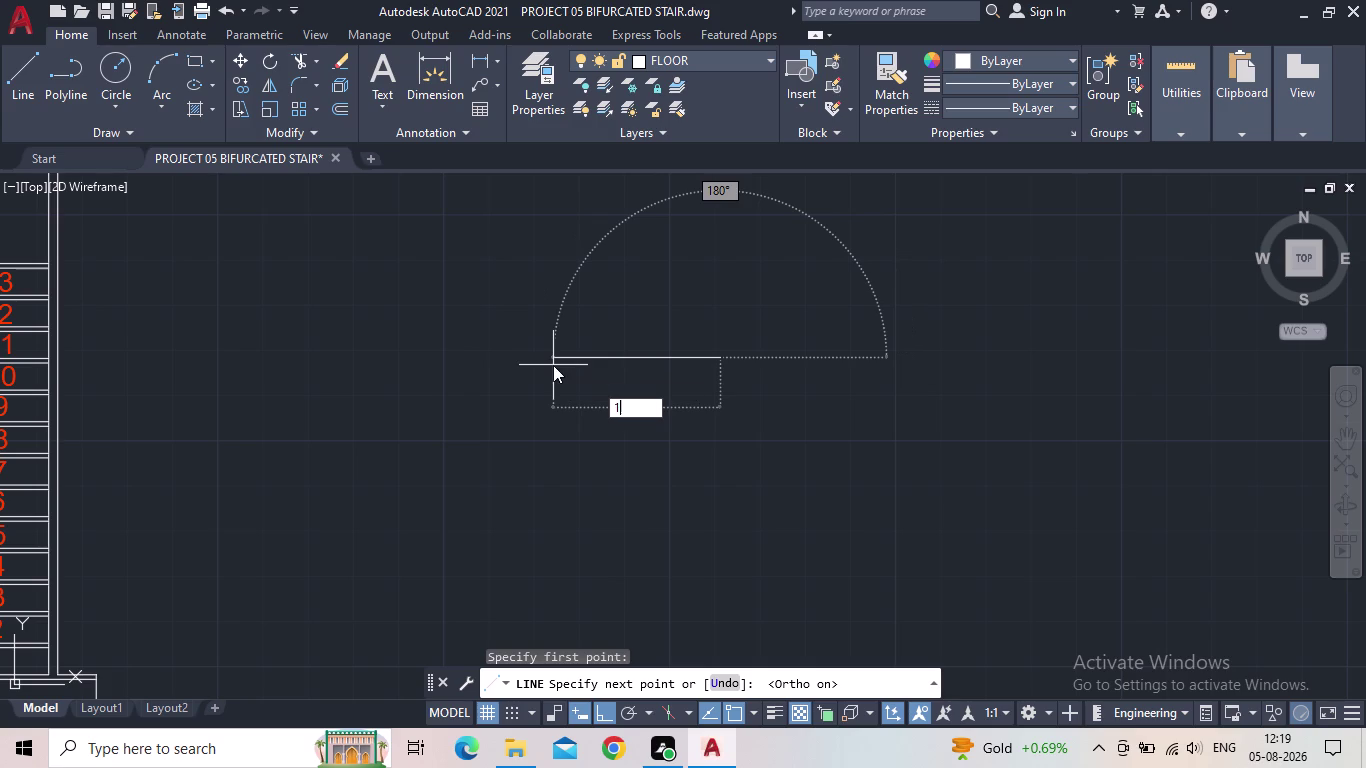
text(')
key(Return)
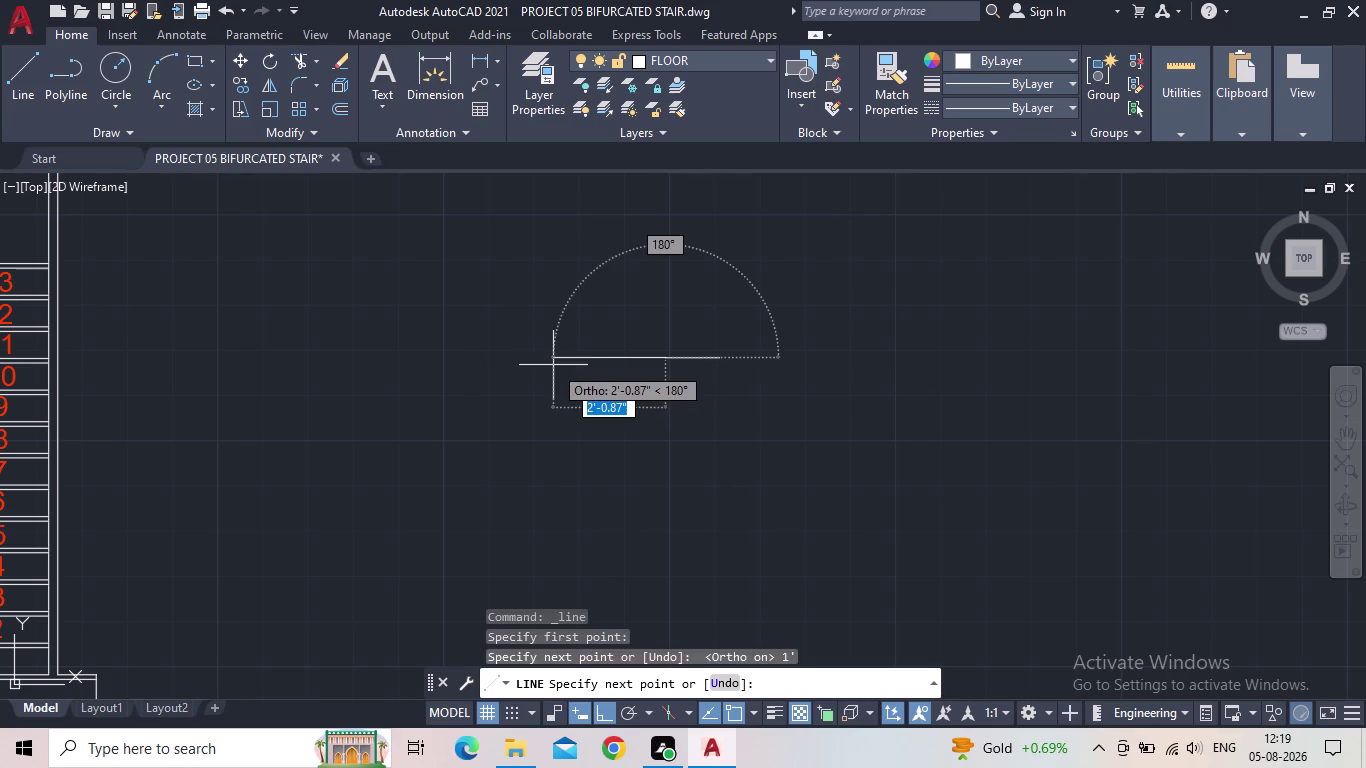
Add a 7" downward leg to complete the corner and end the line.
scroll(up, 3)
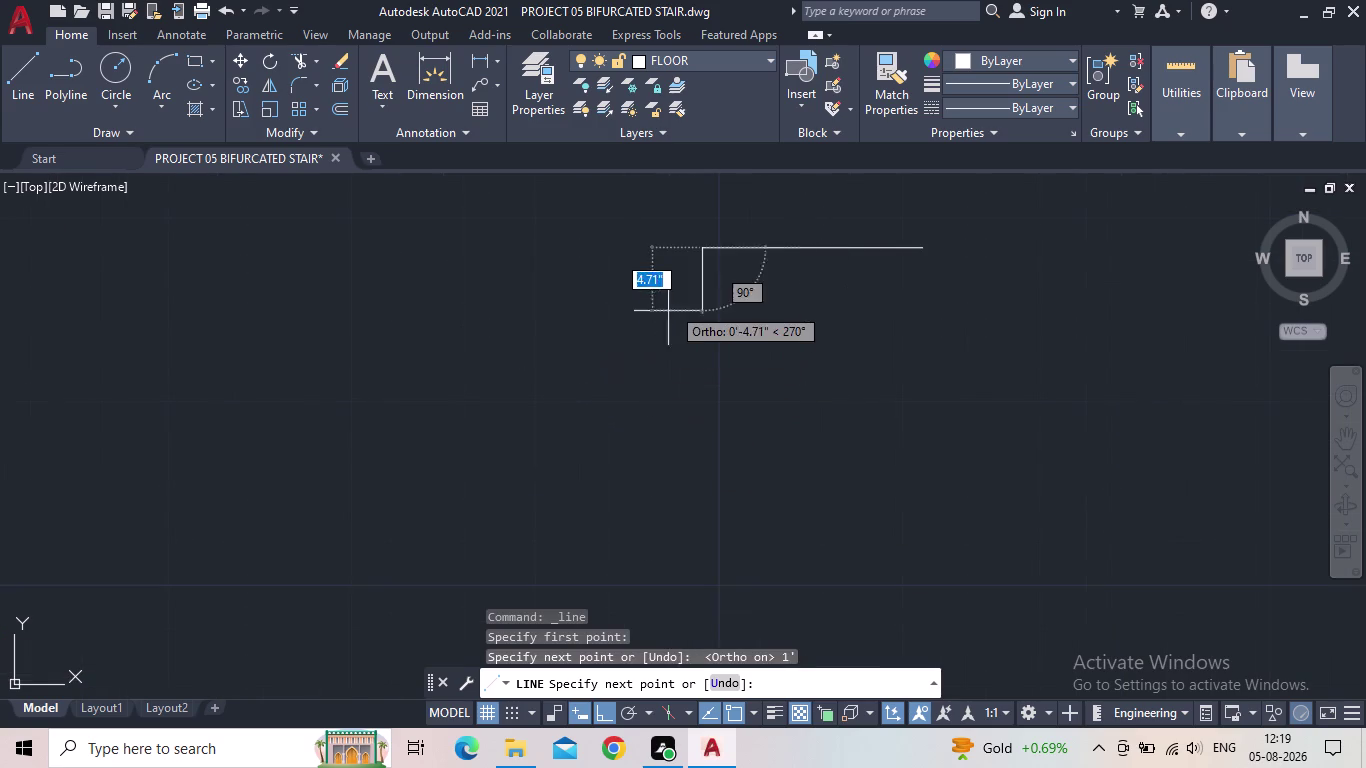
middle_drag(690, 284, 616, 484)
scroll(up, 3)
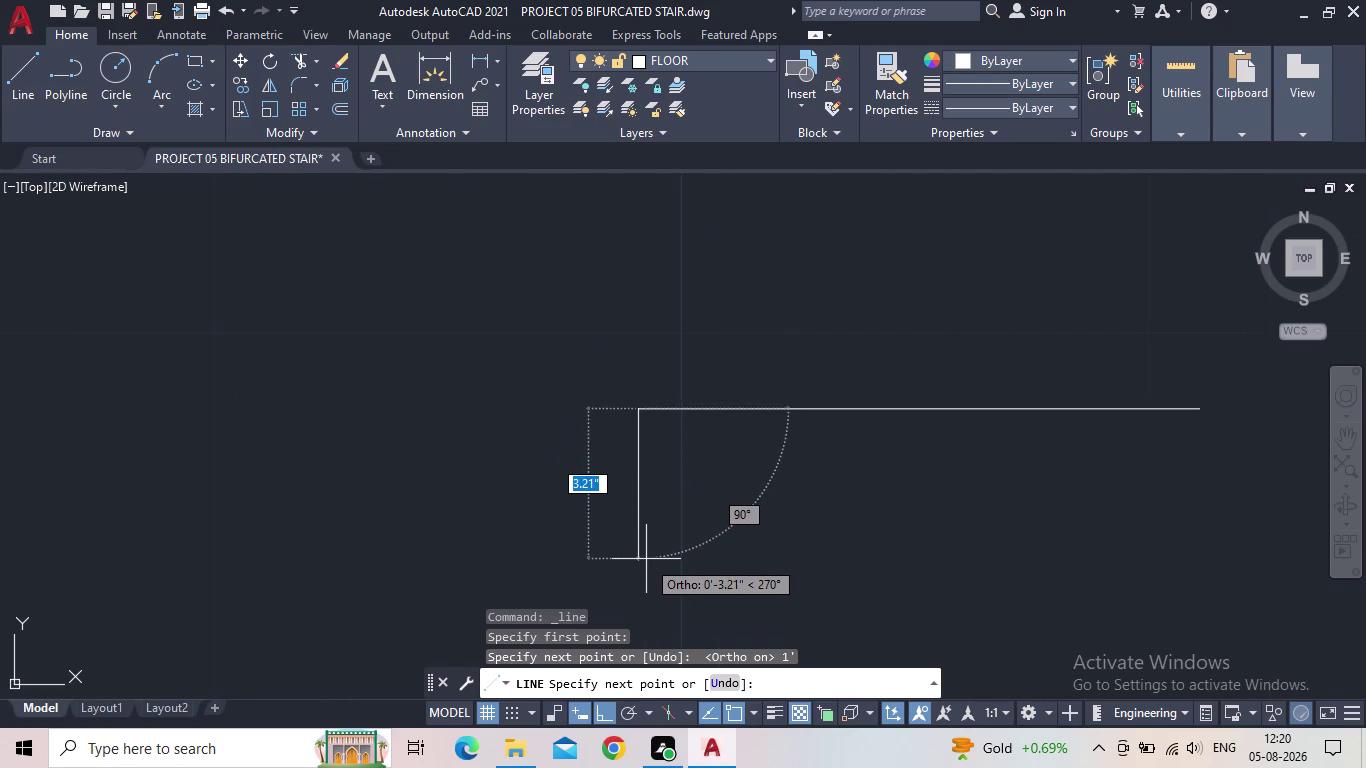
text(7")
key(Return)
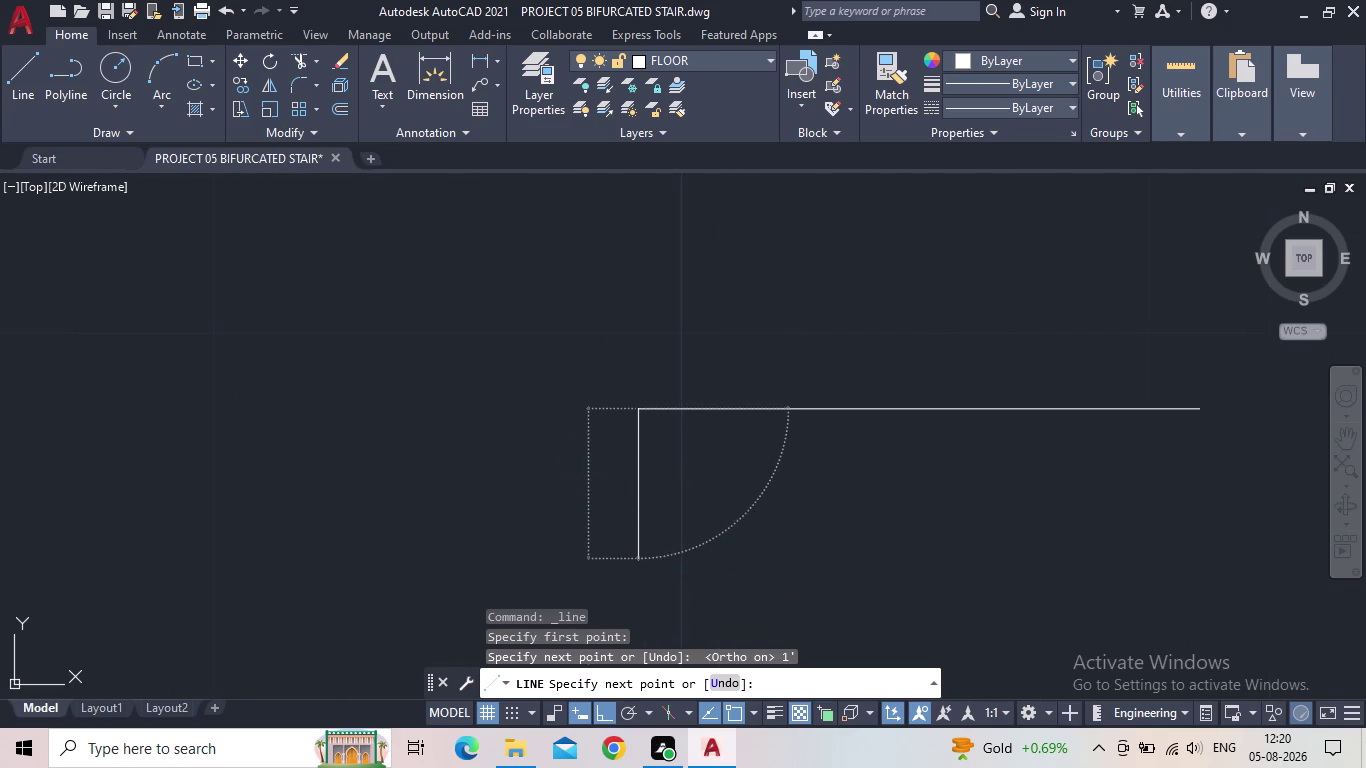
scroll(down, 3)
middle_drag(844, 492, 842, 492)
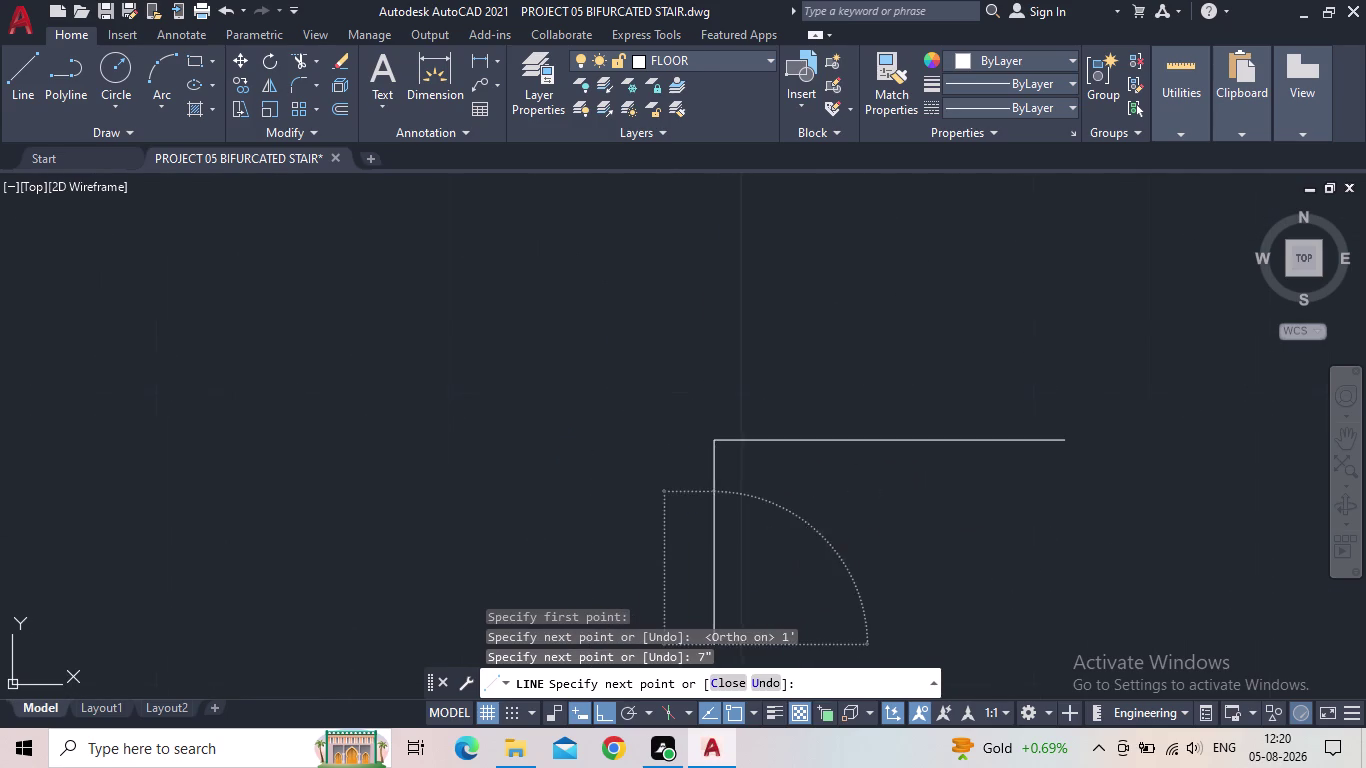
middle_drag(842, 492, 812, 458)
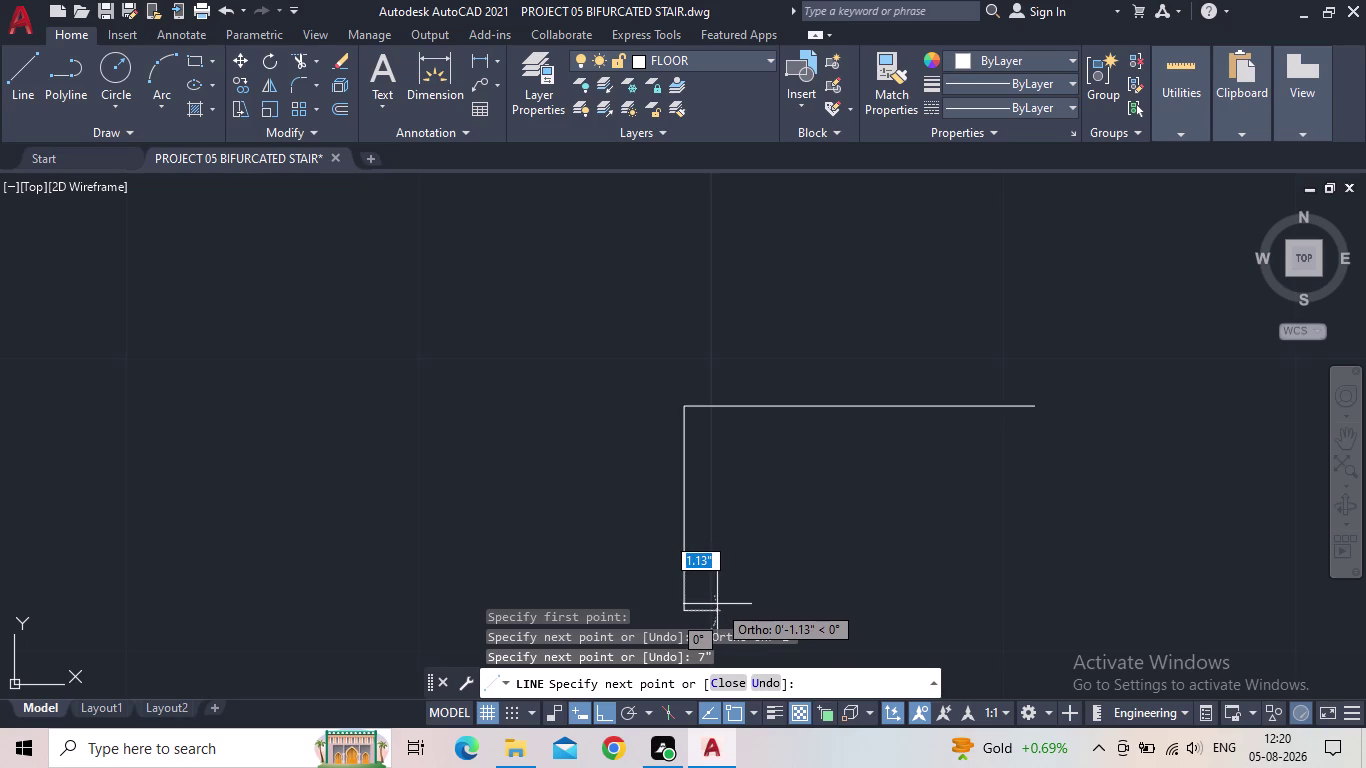
key(Escape)
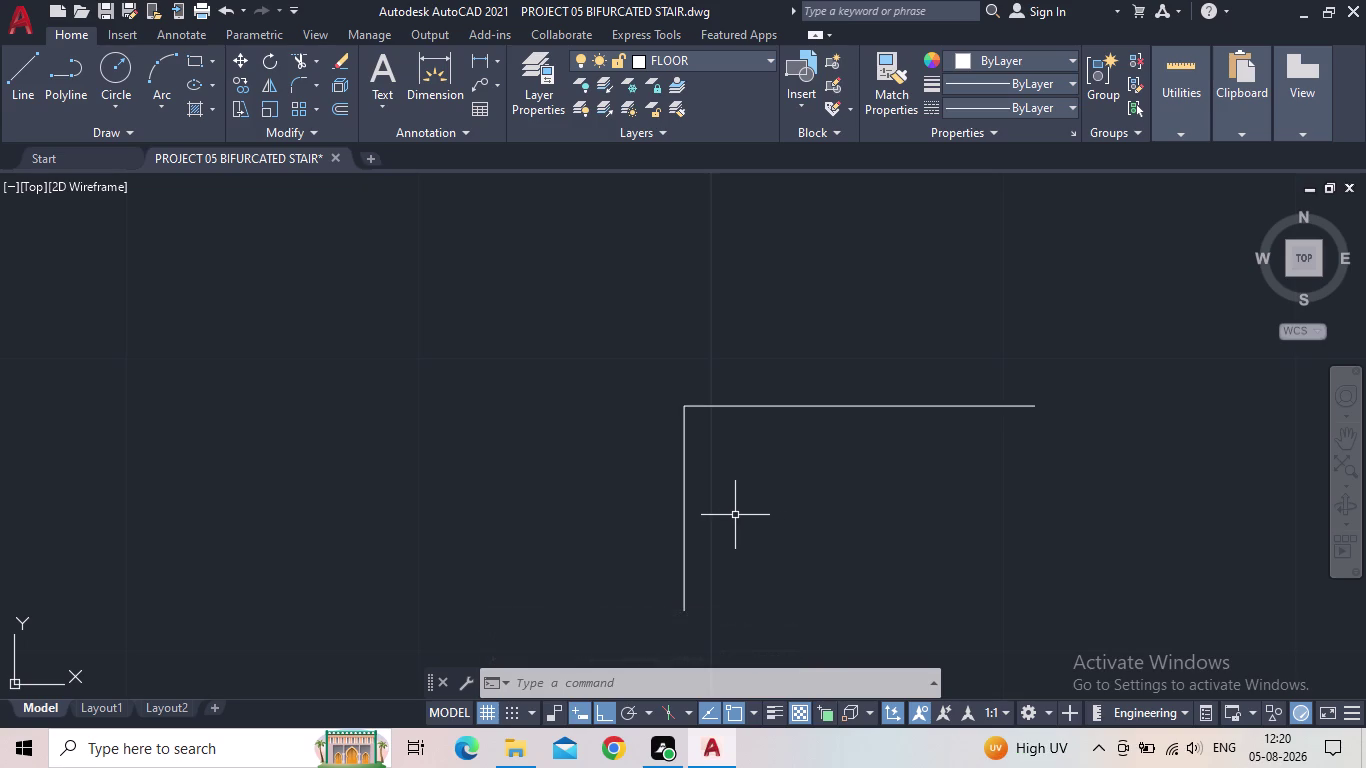
Pan the view back to centre on stair treads 7 to 13.
scroll(down, 3)
middle_drag(694, 535, 603, 515)
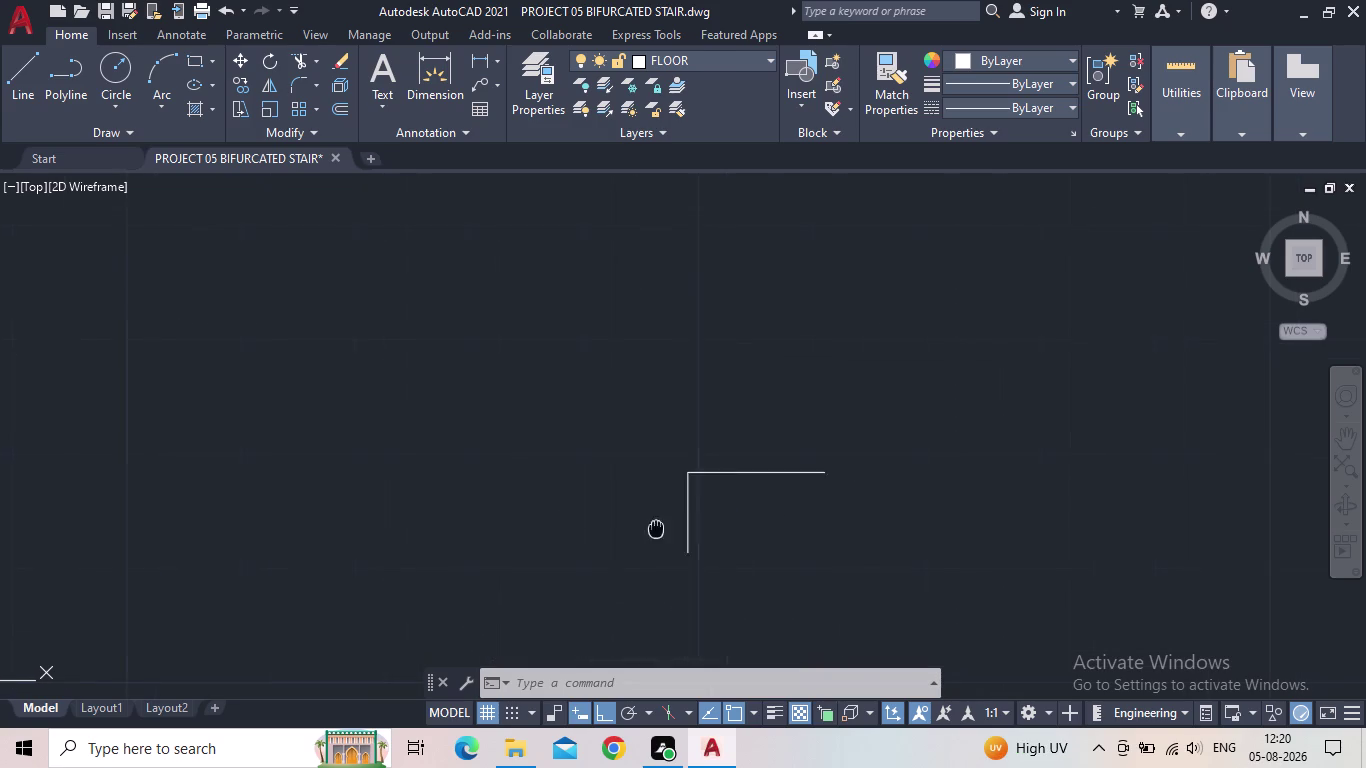
scroll(down, 3)
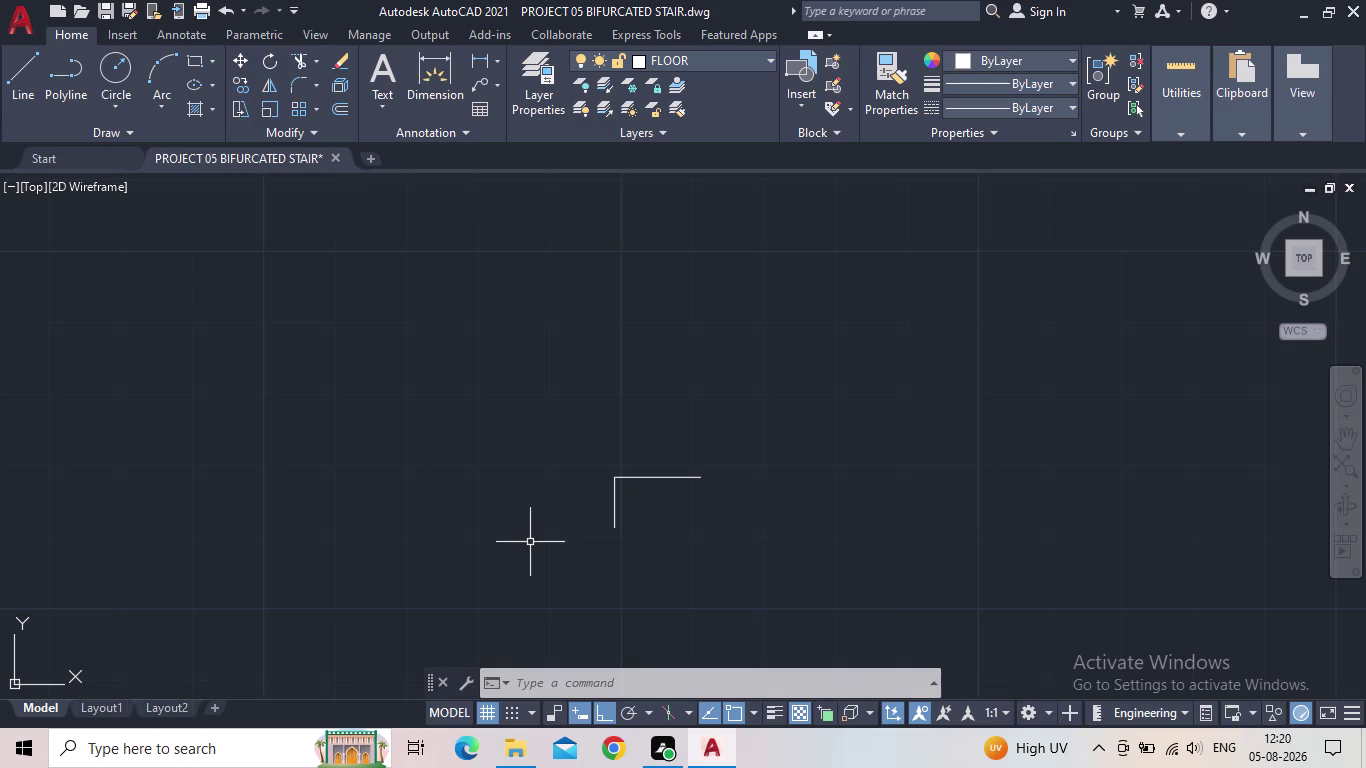
scroll(down, 3)
middle_drag(593, 529, 654, 435)
scroll(down, 3)
scroll(up, 3)
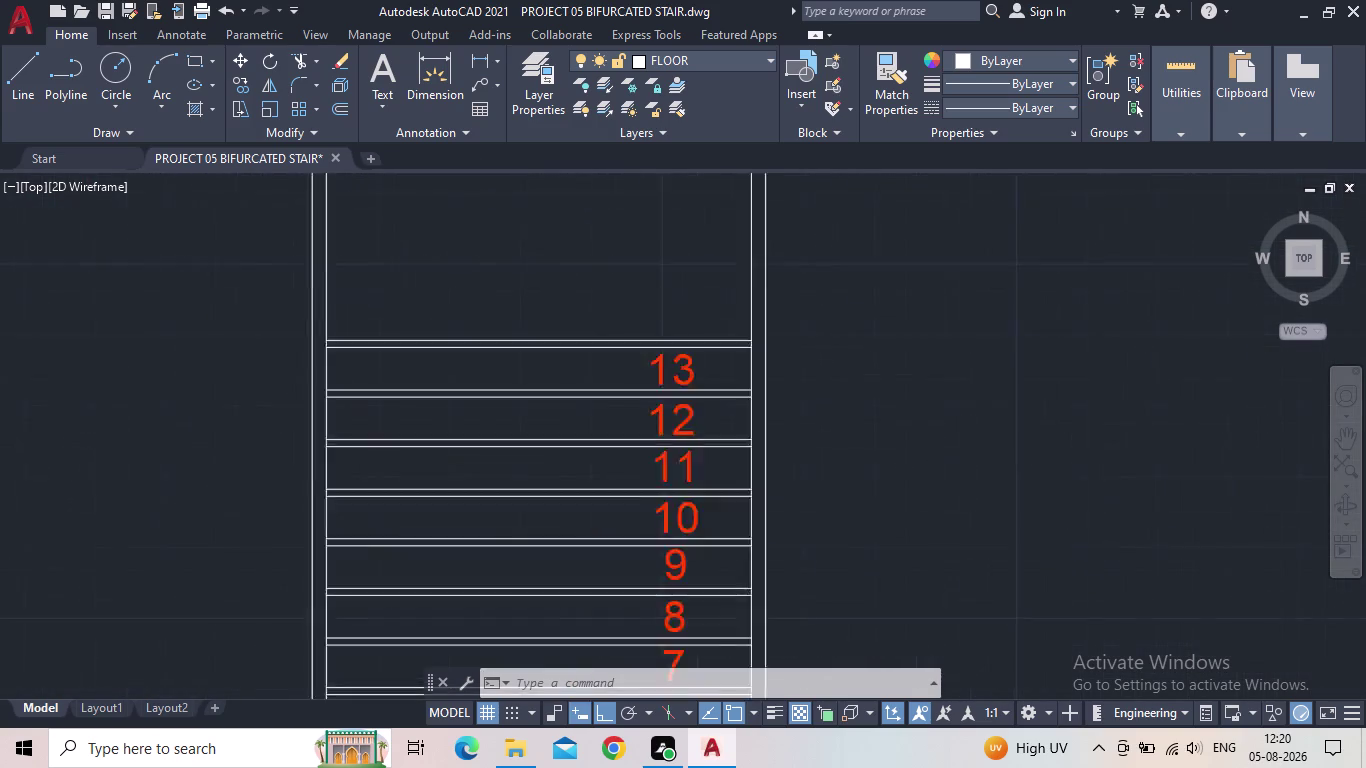
middle_drag(449, 482, 519, 363)
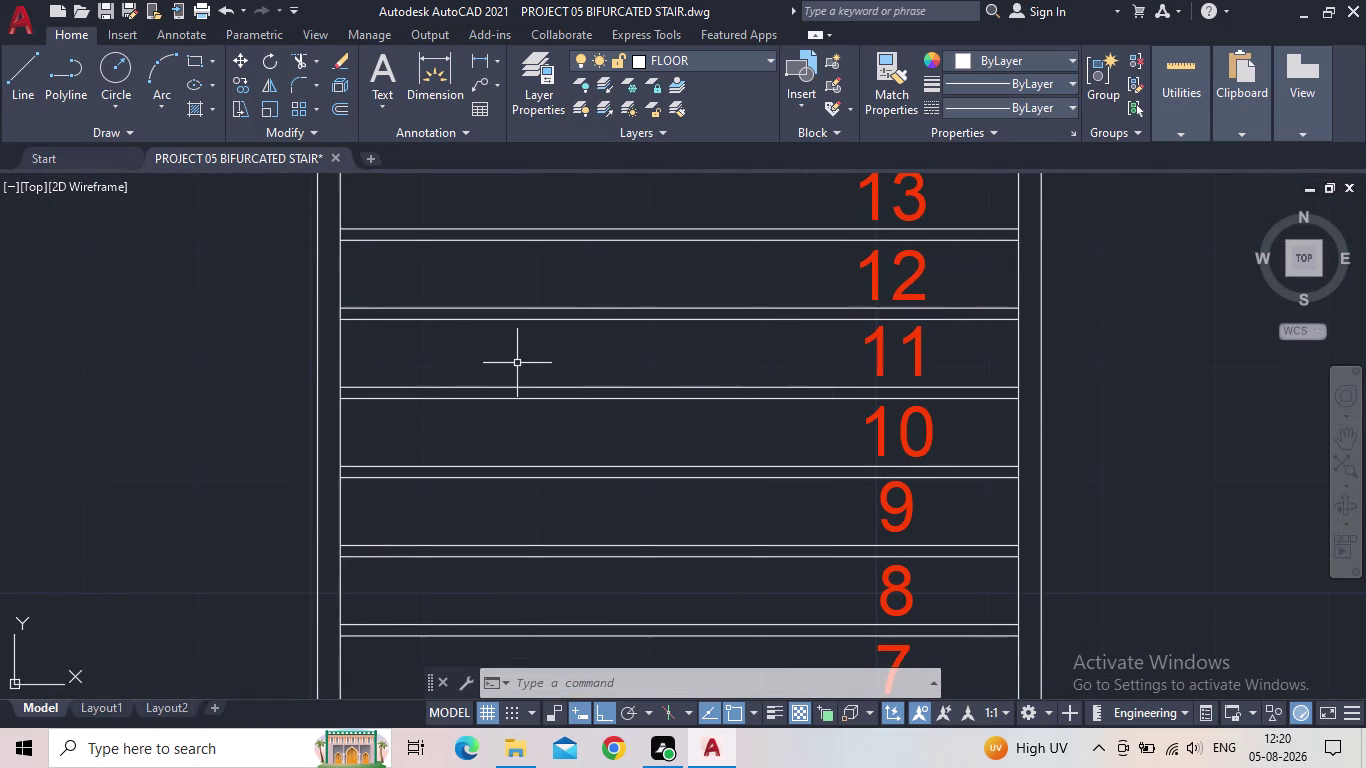